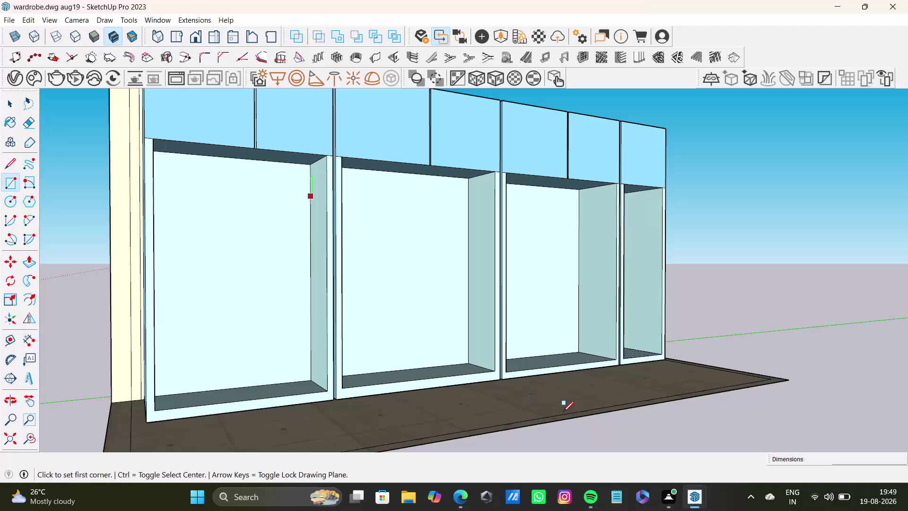
Push the open carcass's first bottom front strip sections back about 1 inch.
key(space)
scroll(down, 3)
middle_drag(631, 343, 519, 392)
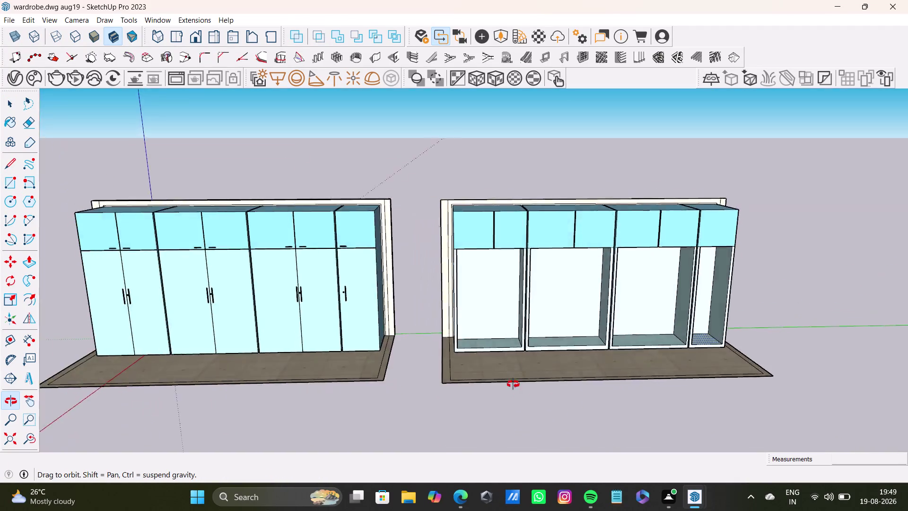
middle_drag(519, 392, 496, 362)
scroll(up, 3)
middle_drag(528, 331, 589, 348)
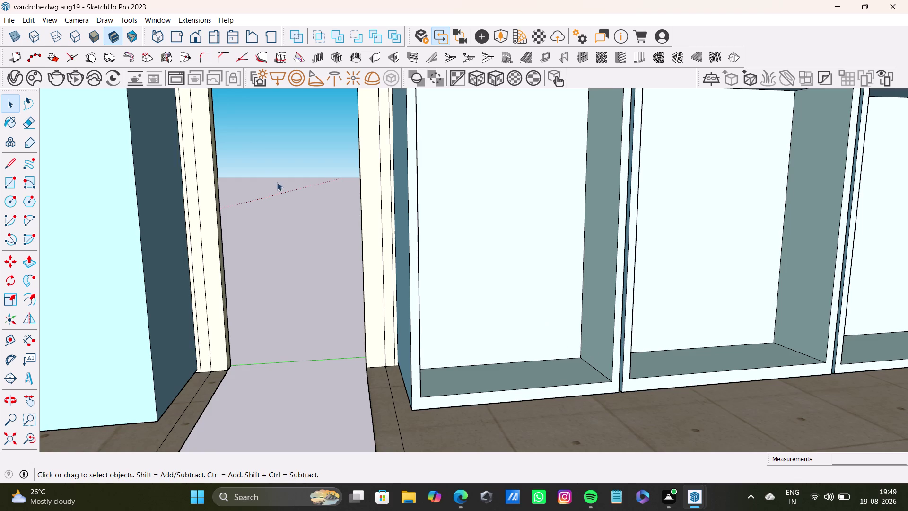
scroll(down, 3)
middle_drag(495, 275, 418, 339)
scroll(up, 3)
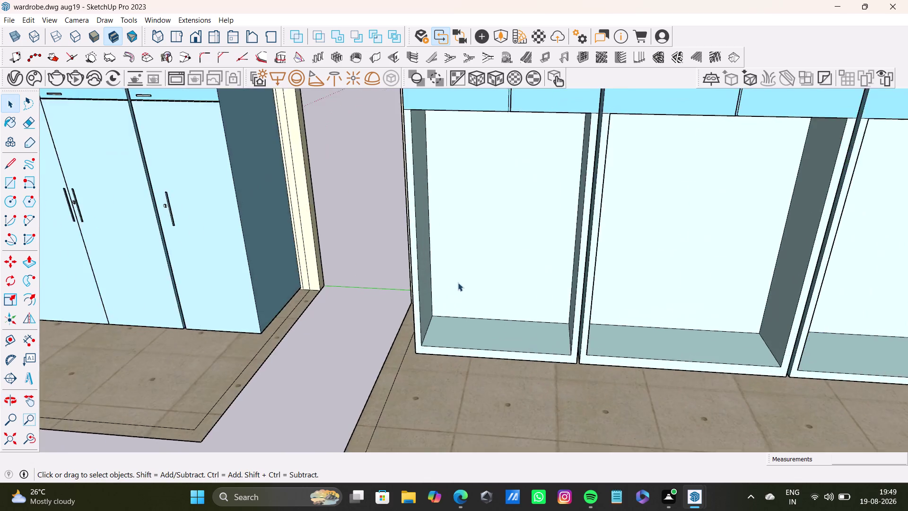
scroll(up, 3)
middle_drag(484, 290, 574, 305)
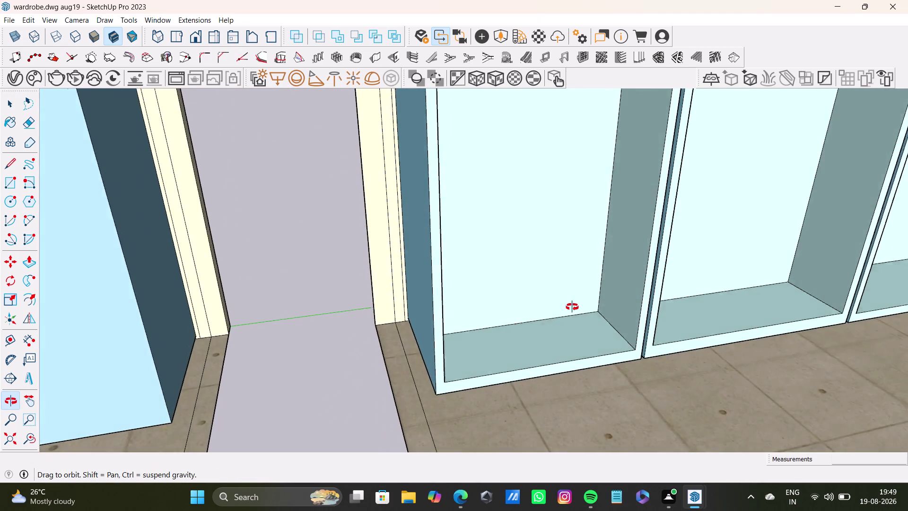
middle_drag(574, 305, 570, 313)
middle_drag(607, 355, 570, 215)
scroll(up, 3)
middle_drag(618, 333, 583, 393)
scroll(up, 3)
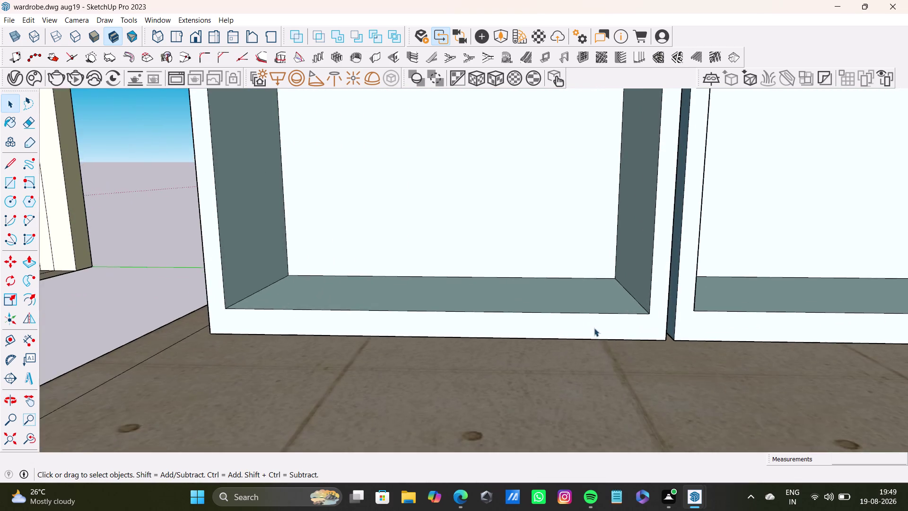
middle_drag(608, 344, 528, 316)
scroll(up, 3)
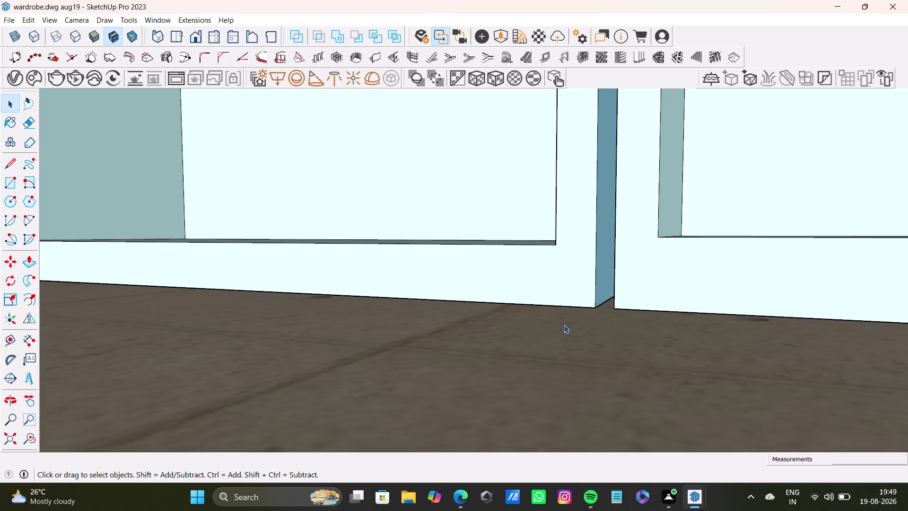
scroll(up, 3)
middle_drag(564, 320, 546, 291)
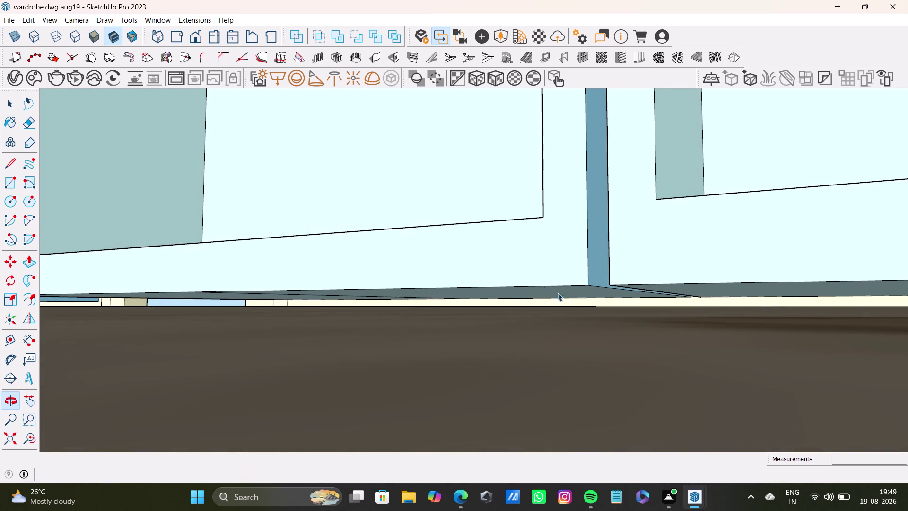
click(579, 292)
key(p)
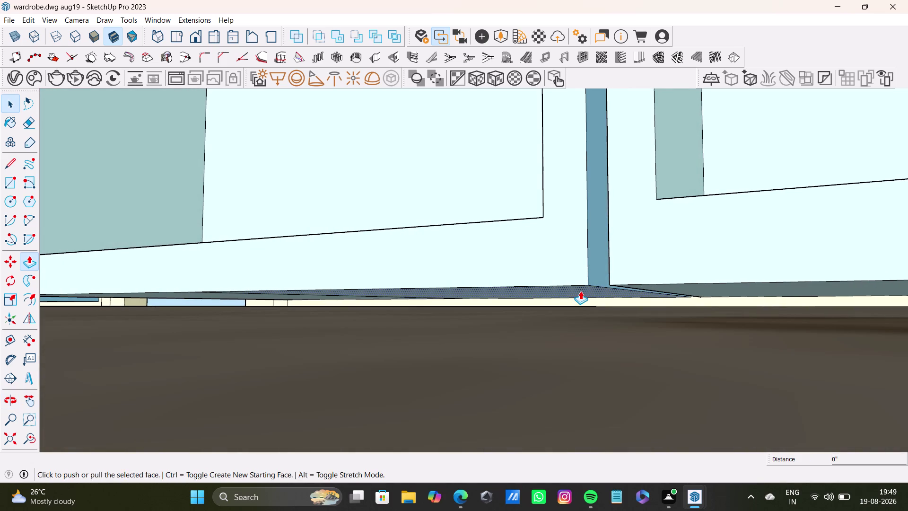
drag(580, 287, 579, 312)
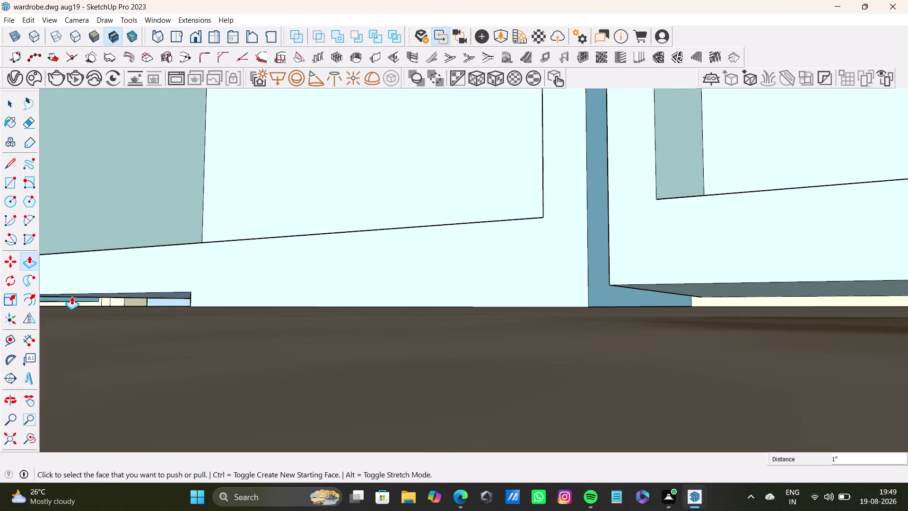
drag(147, 297, 205, 308)
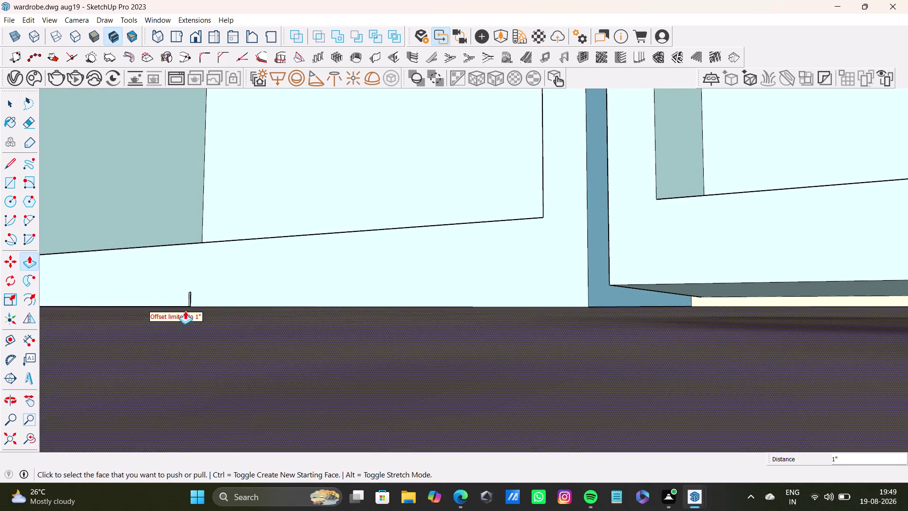
scroll(up, 3)
drag(199, 305, 204, 309)
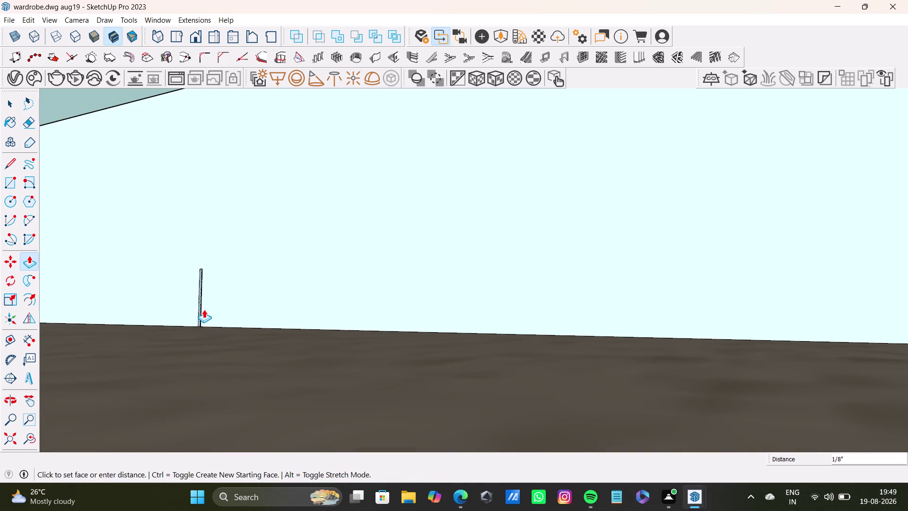
drag(204, 310, 211, 316)
Push the next bay's bottom front face back to form the matching recess.
scroll(down, 3)
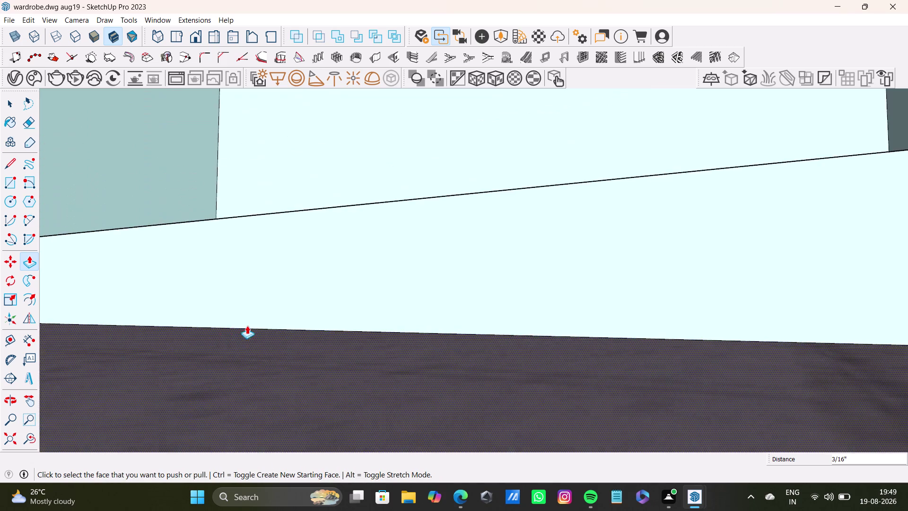
scroll(down, 3)
middle_drag(652, 334, 682, 377)
scroll(down, 3)
middle_drag(680, 388, 650, 379)
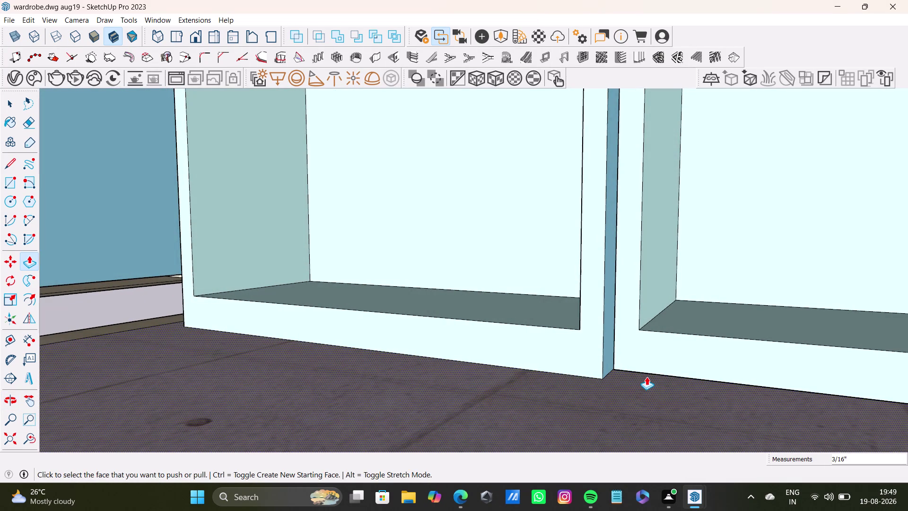
scroll(up, 3)
middle_drag(695, 367, 678, 318)
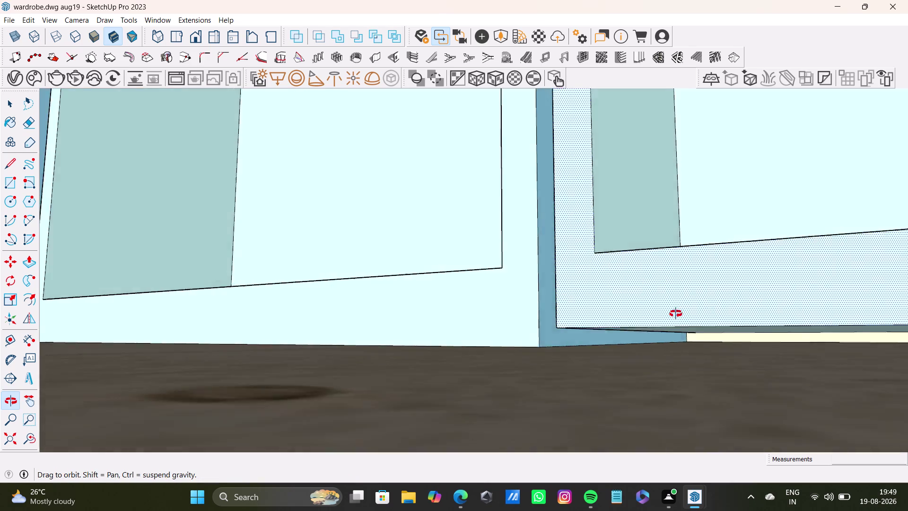
middle_drag(678, 318, 675, 311)
middle_drag(679, 317, 686, 355)
scroll(up, 3)
middle_drag(672, 331, 620, 315)
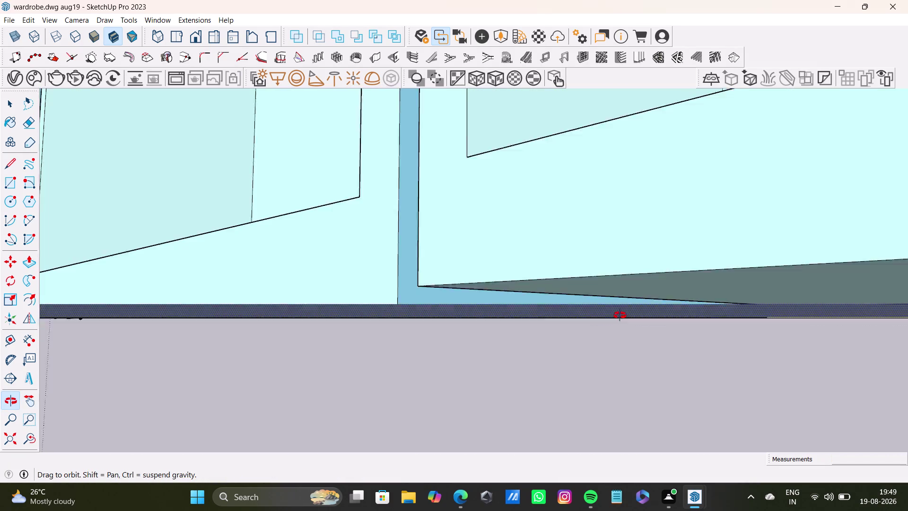
middle_drag(620, 315, 615, 321)
scroll(up, 3)
middle_drag(614, 314, 601, 314)
scroll(up, 3)
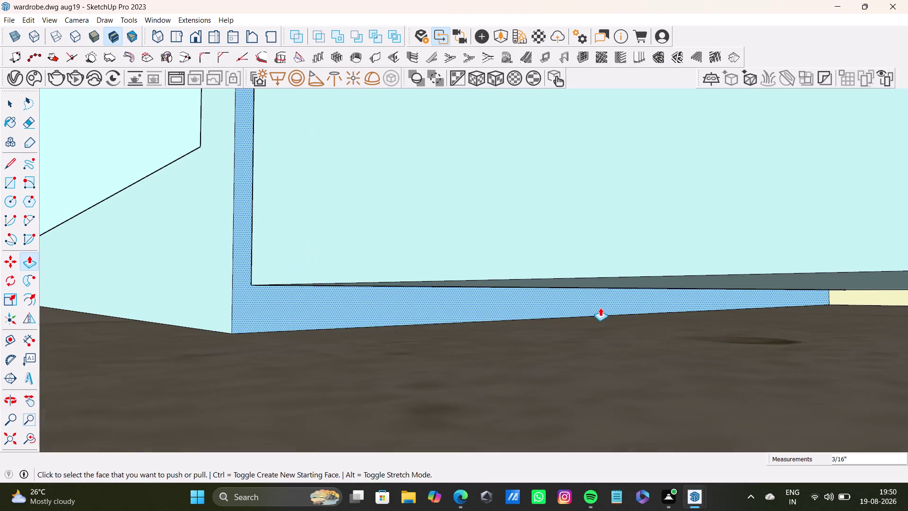
middle_drag(600, 308, 600, 302)
drag(610, 246, 597, 336)
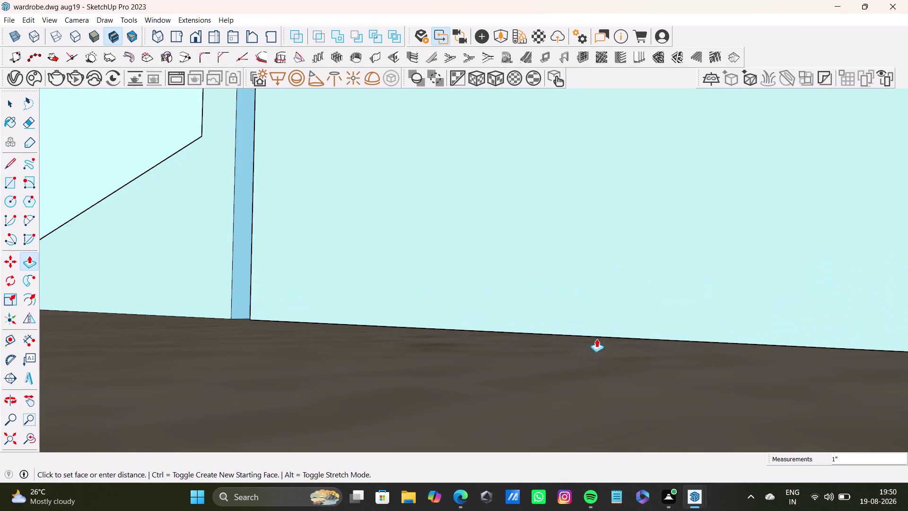
drag(597, 336, 593, 348)
Inspect the stepped base recess across several bays and complete the push.
scroll(down, 3)
middle_drag(408, 363, 638, 419)
scroll(down, 3)
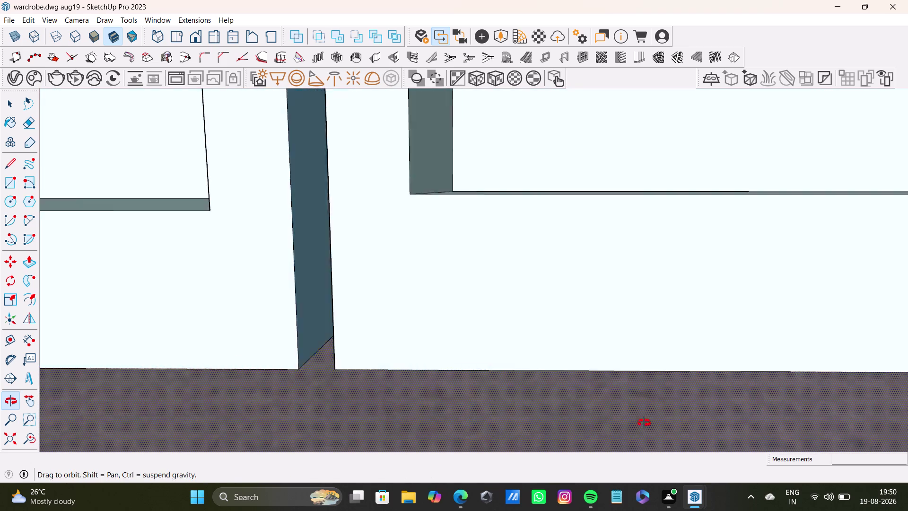
middle_drag(638, 419, 644, 423)
scroll(down, 3)
scroll(up, 3)
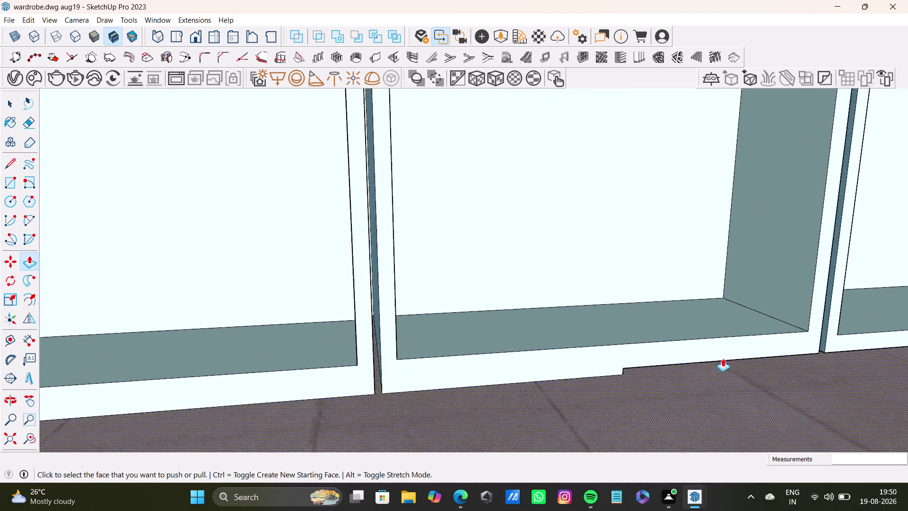
scroll(up, 3)
middle_drag(703, 373, 640, 332)
scroll(up, 3)
middle_drag(579, 322, 576, 301)
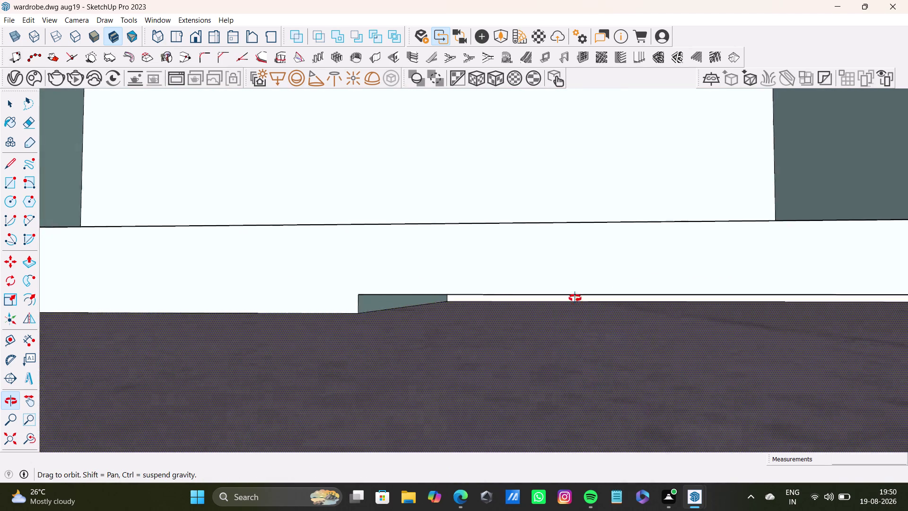
middle_drag(576, 301, 551, 305)
scroll(up, 3)
middle_drag(524, 302, 513, 309)
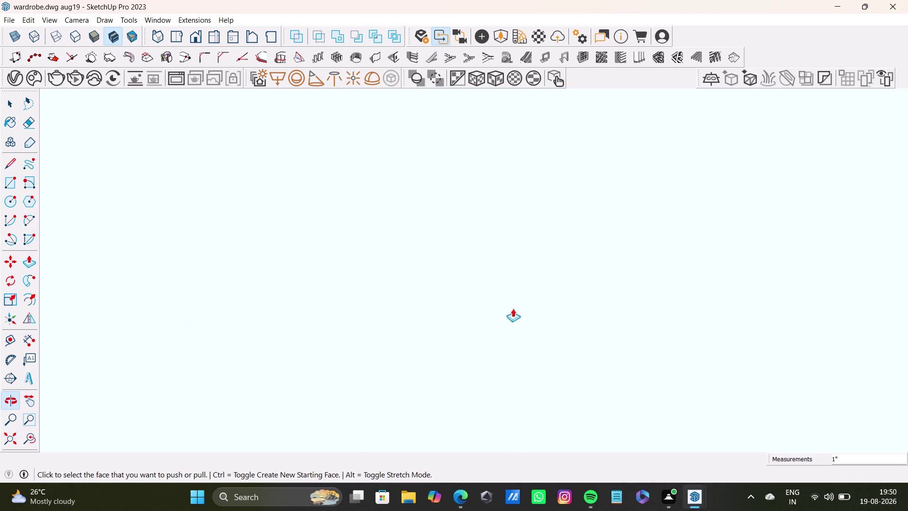
click(10, 441)
scroll(up, 3)
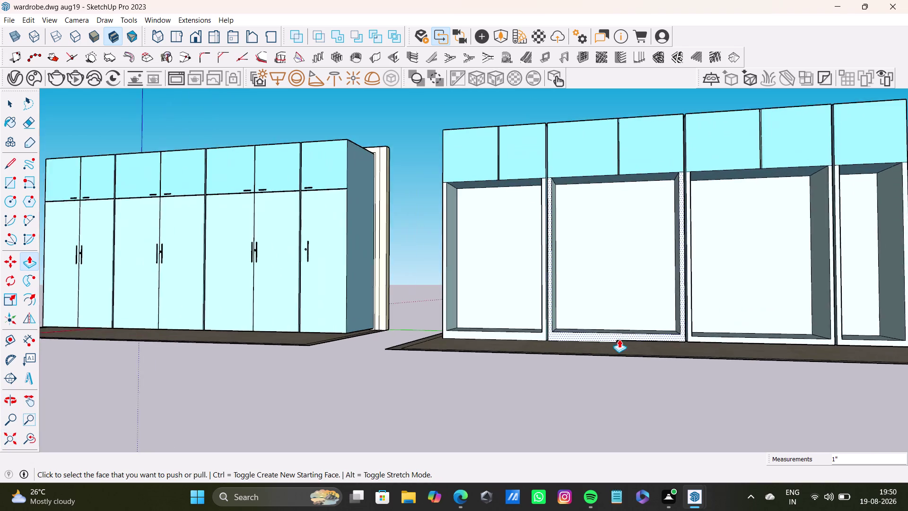
scroll(up, 3)
middle_drag(599, 359, 503, 368)
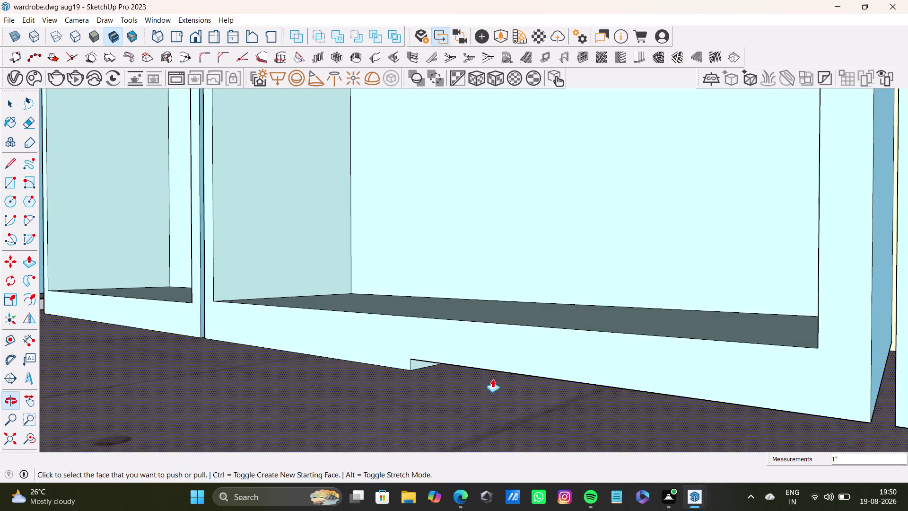
scroll(up, 3)
middle_drag(490, 371, 471, 360)
scroll(up, 3)
middle_drag(433, 348, 434, 324)
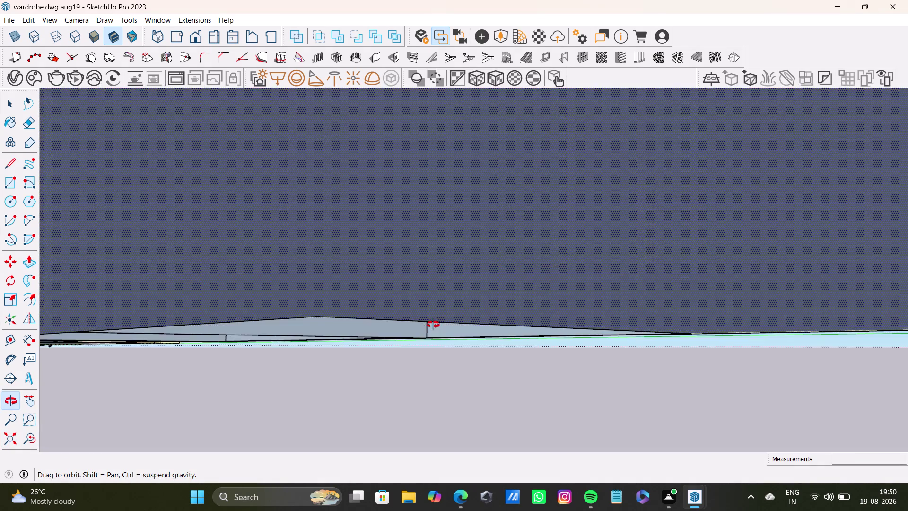
middle_drag(434, 325, 433, 336)
scroll(up, 3)
drag(459, 302, 433, 346)
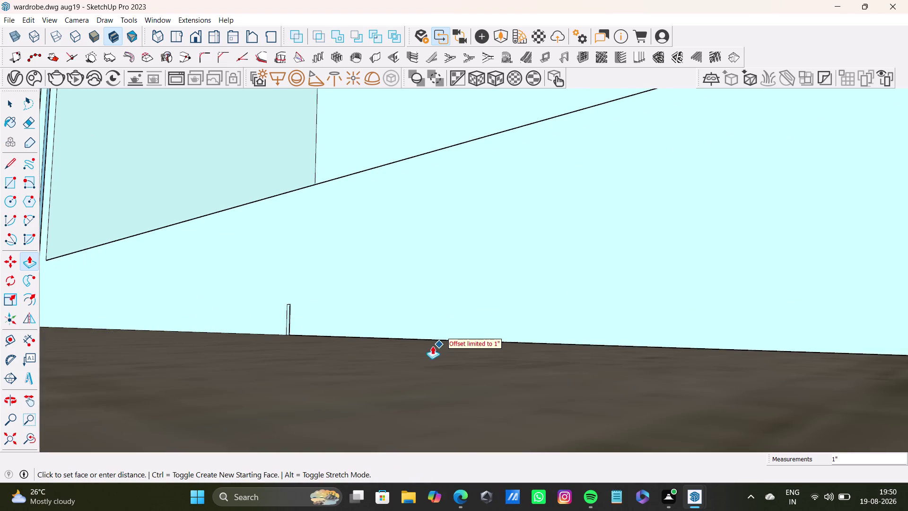
drag(433, 346, 407, 352)
scroll(up, 3)
drag(299, 324, 296, 325)
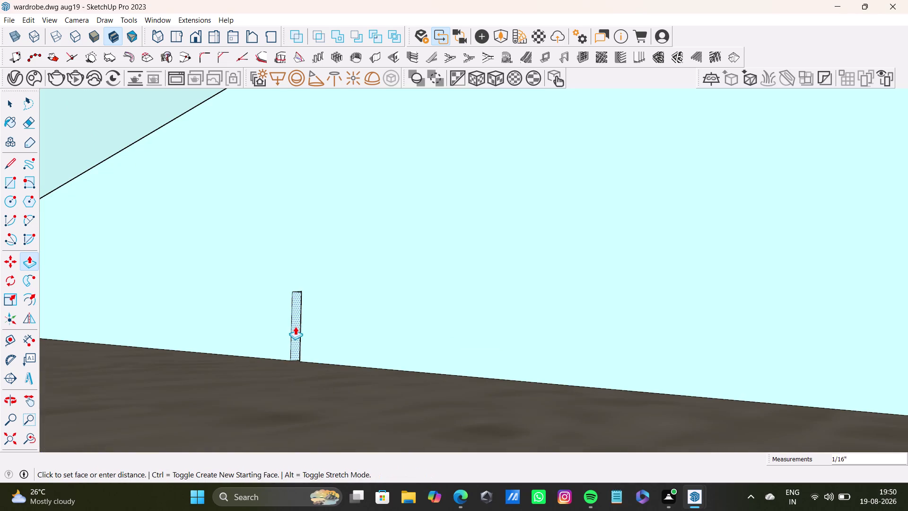
drag(296, 326, 308, 336)
scroll(down, 3)
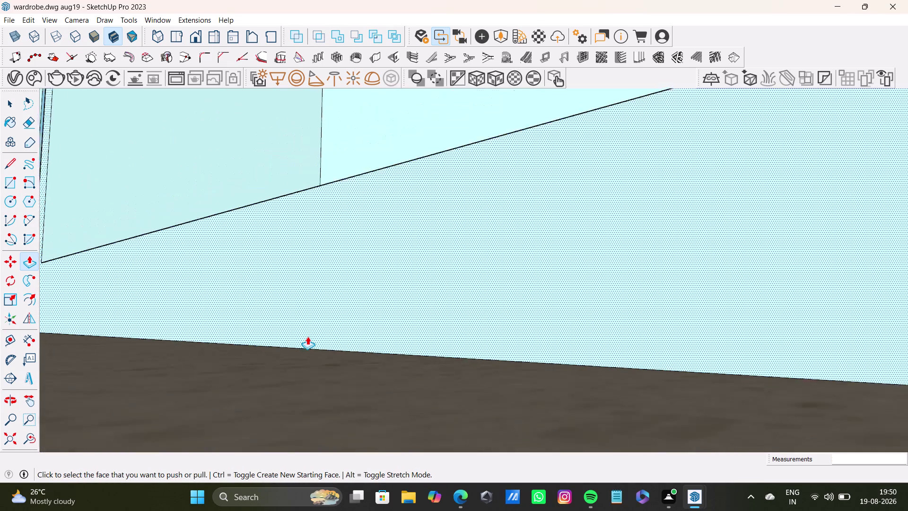
scroll(down, 3)
scroll(up, 3)
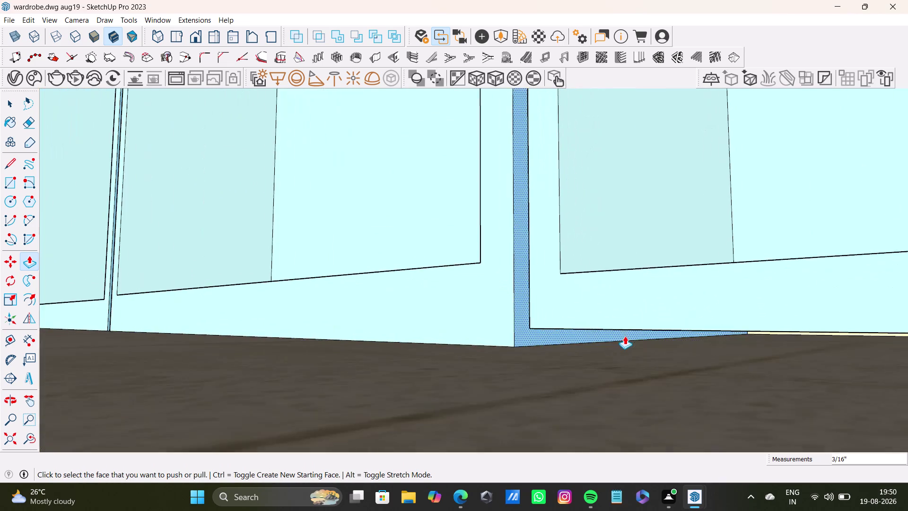
scroll(up, 3)
middle_drag(625, 333, 630, 328)
scroll(up, 3)
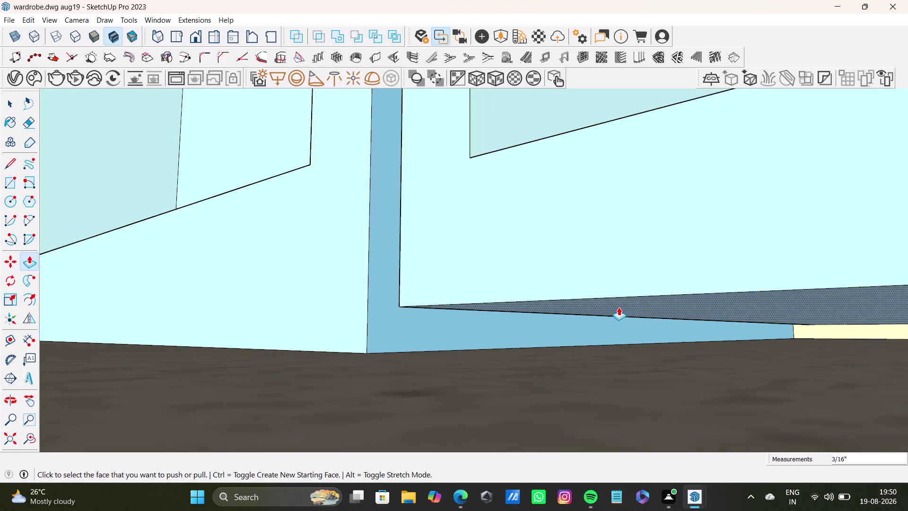
drag(619, 307, 609, 401)
scroll(down, 3)
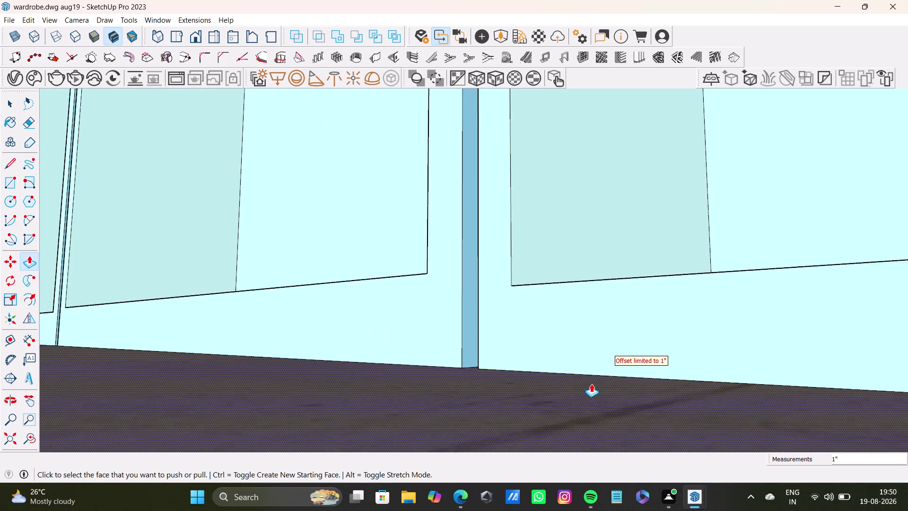
scroll(down, 3)
scroll(up, 3)
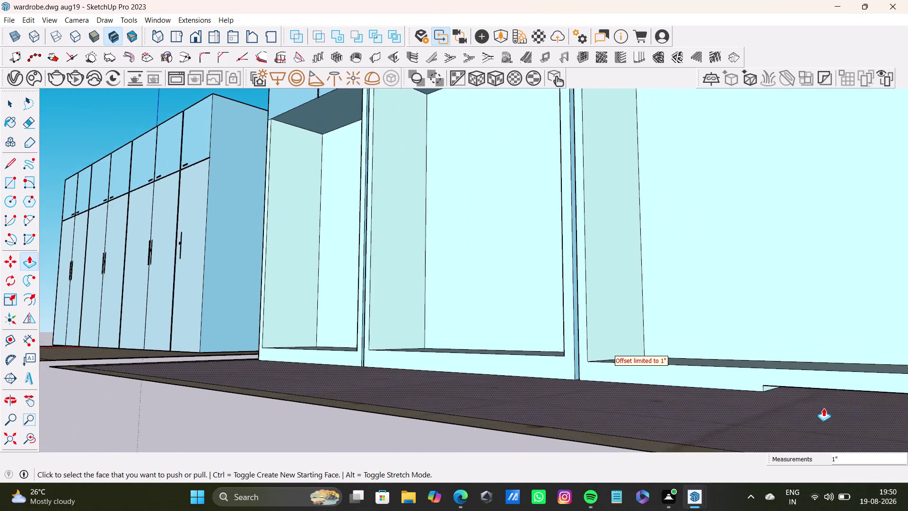
scroll(up, 3)
middle_drag(775, 363, 757, 337)
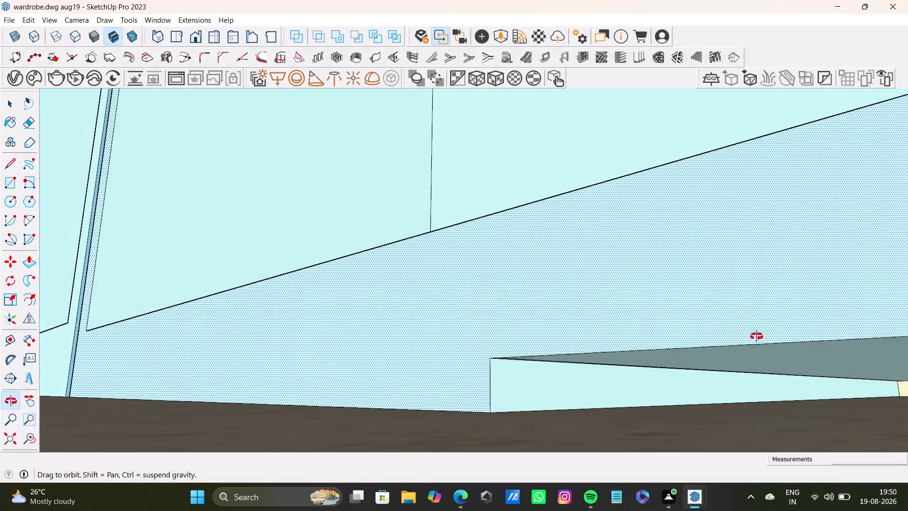
middle_drag(758, 337, 756, 331)
middle_drag(721, 363, 729, 410)
drag(687, 243, 671, 304)
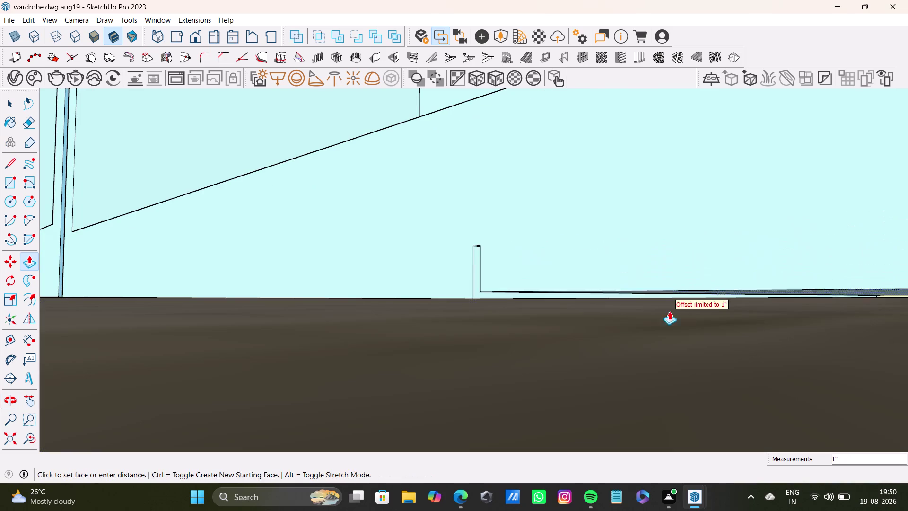
drag(671, 303, 654, 335)
scroll(up, 3)
drag(477, 256, 493, 270)
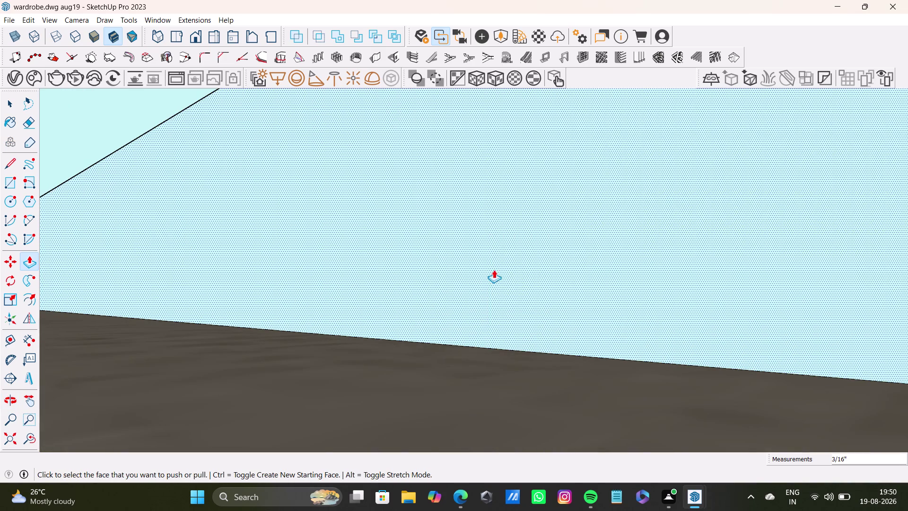
scroll(down, 3)
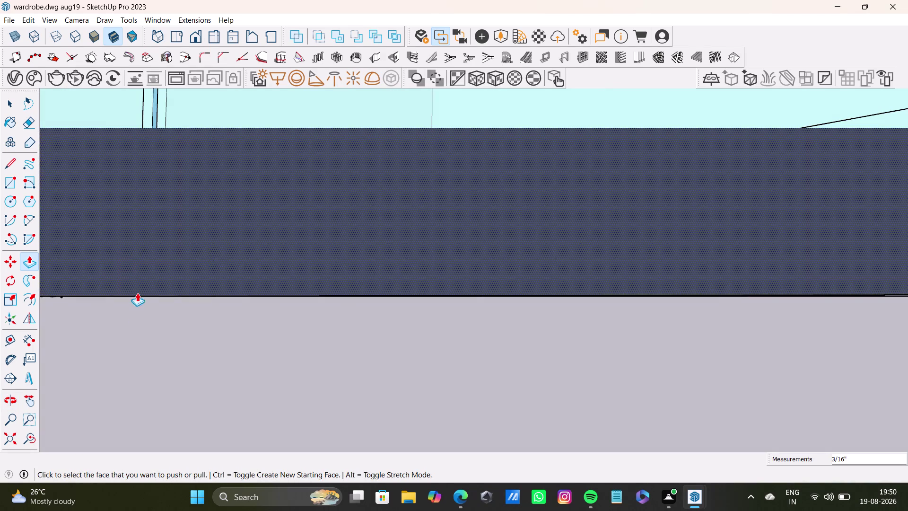
click(12, 441)
middle_drag(408, 274, 492, 379)
scroll(up, 3)
middle_drag(622, 370, 621, 356)
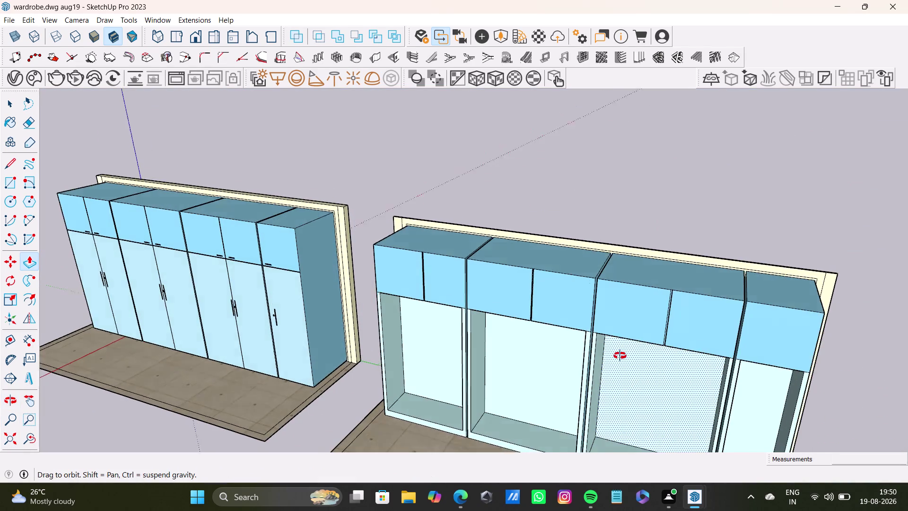
middle_drag(621, 356, 702, 309)
scroll(up, 3)
middle_drag(821, 413, 745, 336)
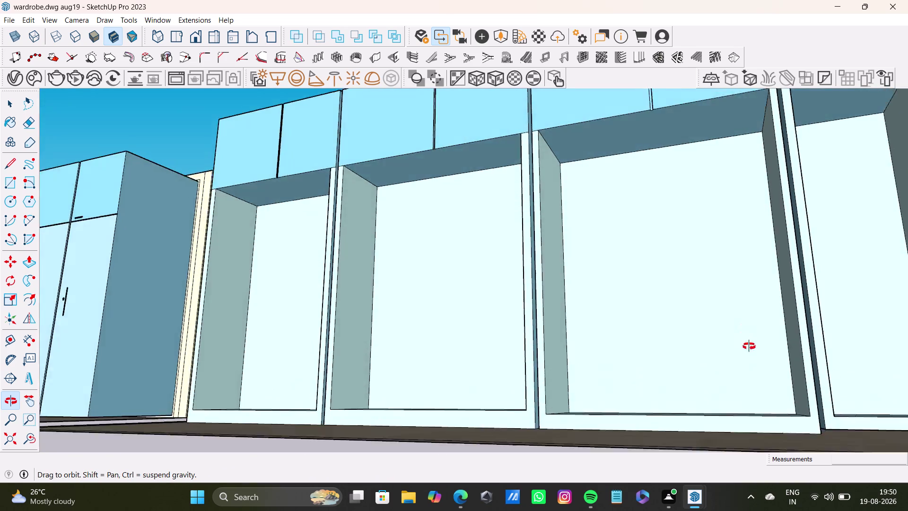
middle_drag(746, 336, 753, 358)
middle_drag(753, 336, 586, 245)
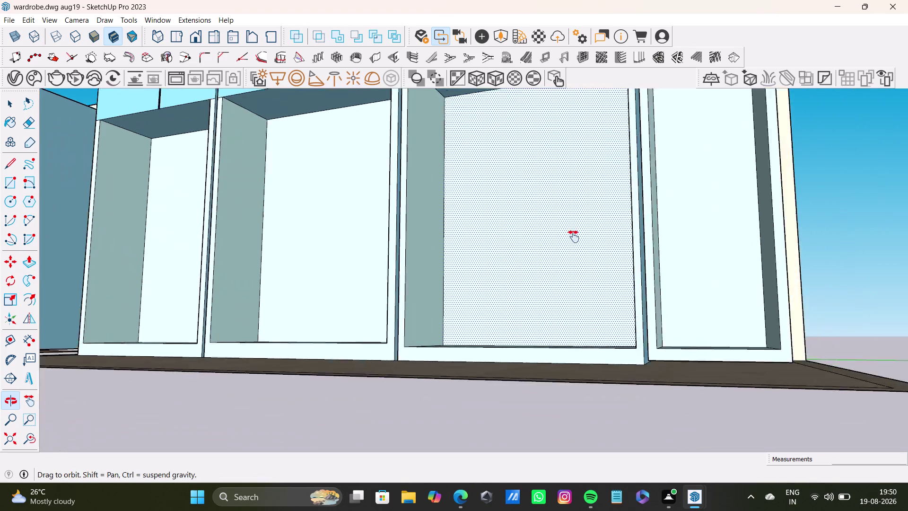
middle_drag(586, 246, 554, 235)
scroll(up, 3)
middle_drag(578, 314, 577, 309)
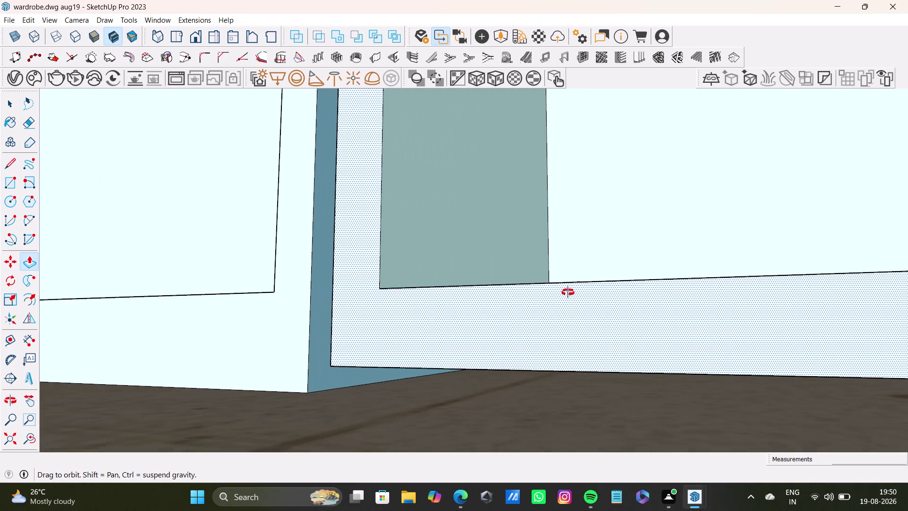
middle_drag(577, 309, 523, 317)
scroll(up, 3)
middle_drag(492, 353, 488, 318)
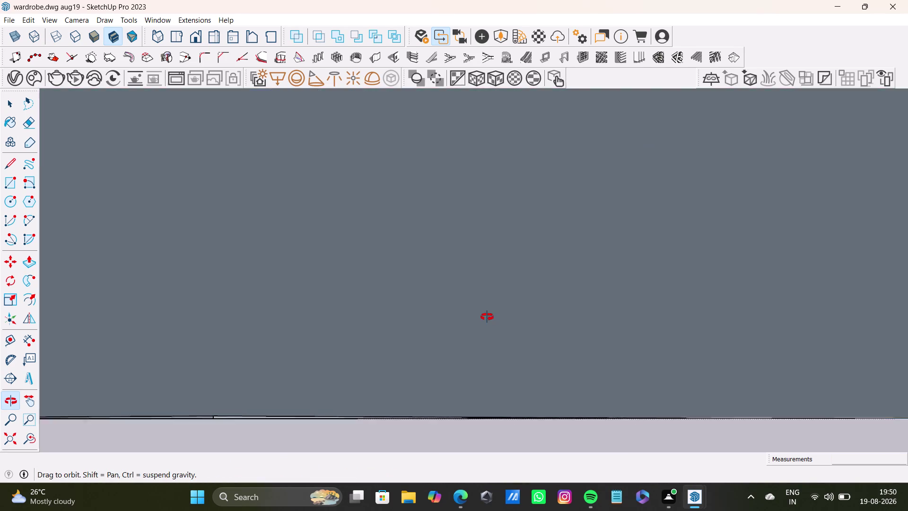
middle_drag(488, 318, 486, 326)
scroll(up, 3)
drag(504, 365, 519, 462)
scroll(down, 3)
click(35, 436)
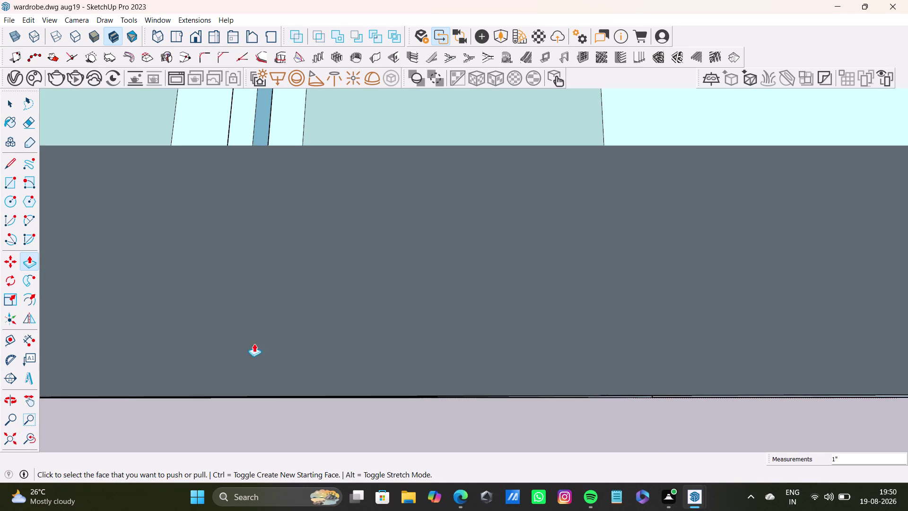
middle_drag(459, 216, 459, 425)
scroll(down, 3)
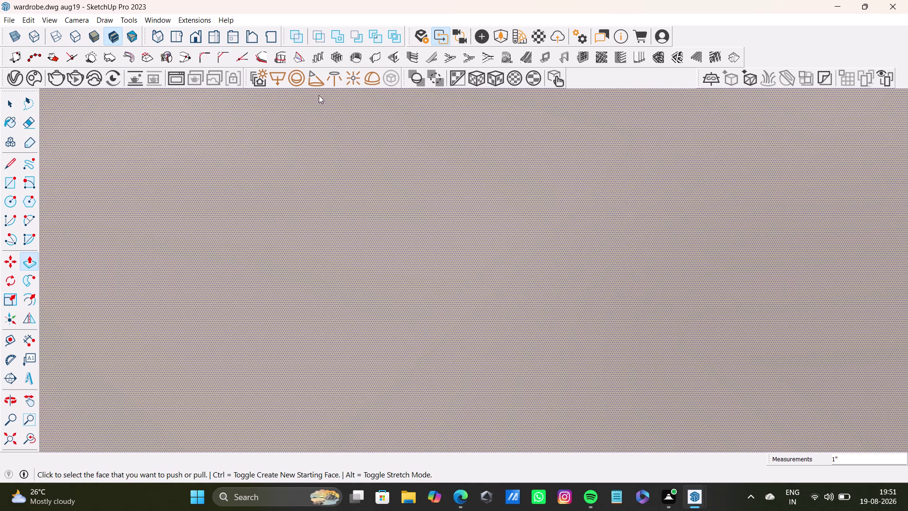
scroll(down, 3)
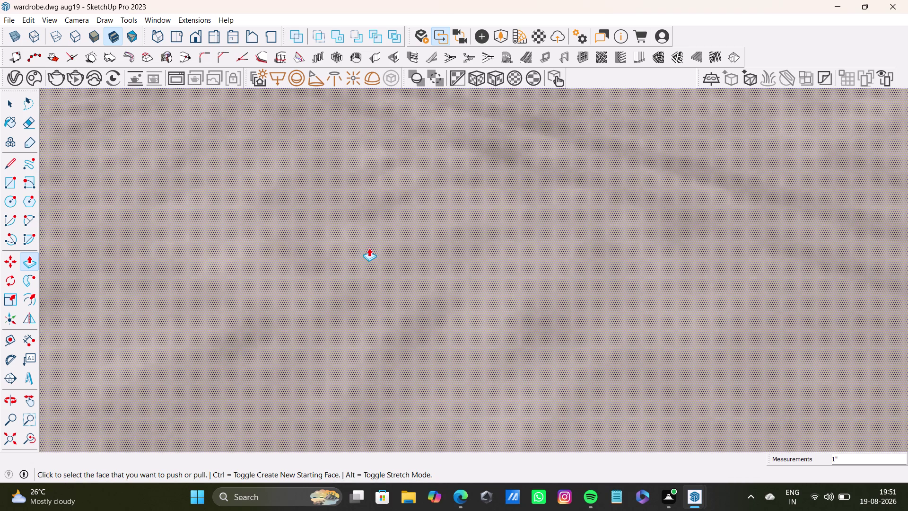
scroll(down, 3)
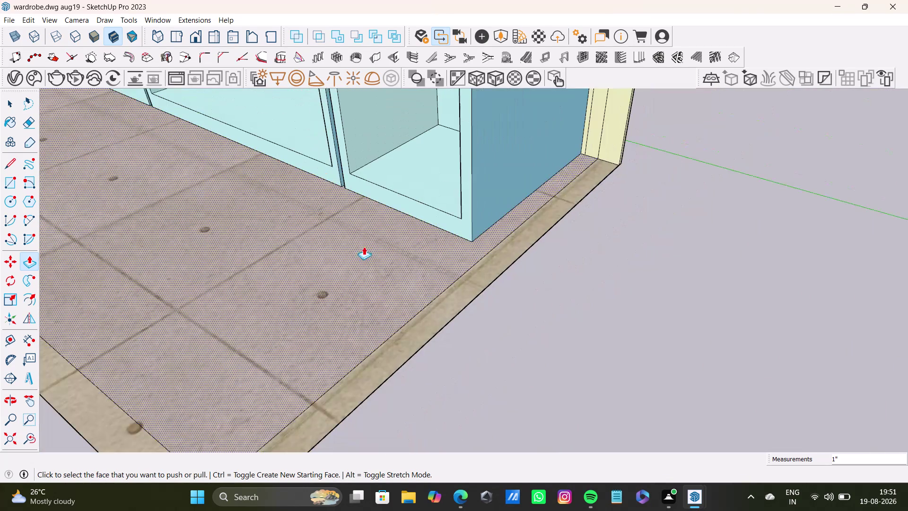
middle_drag(364, 248, 540, 256)
scroll(down, 3)
middle_drag(356, 236, 407, 307)
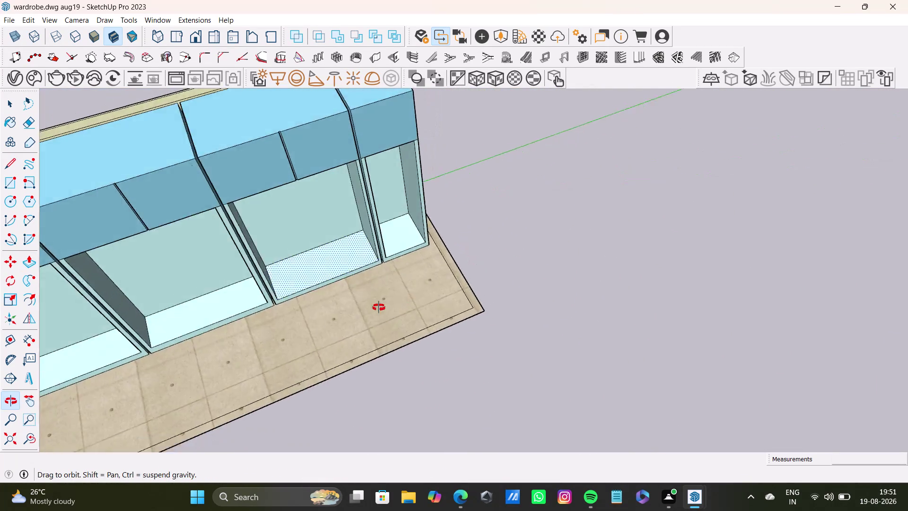
middle_drag(407, 307, 248, 270)
scroll(down, 3)
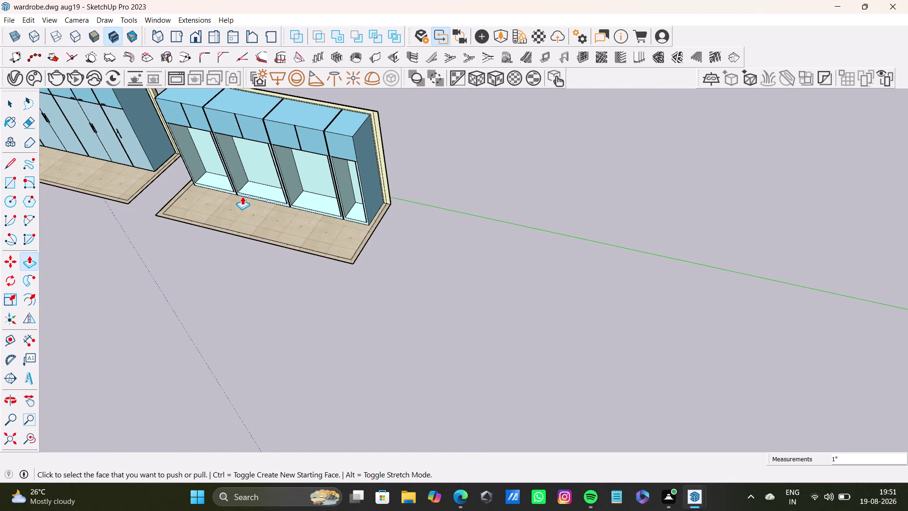
middle_drag(233, 162, 468, 274)
scroll(up, 3)
middle_drag(444, 273, 449, 207)
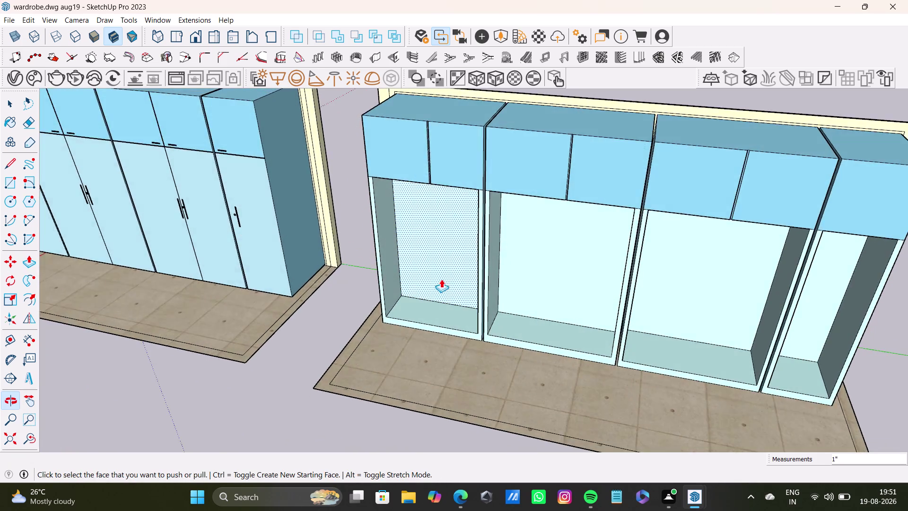
scroll(up, 3)
middle_drag(444, 275, 526, 259)
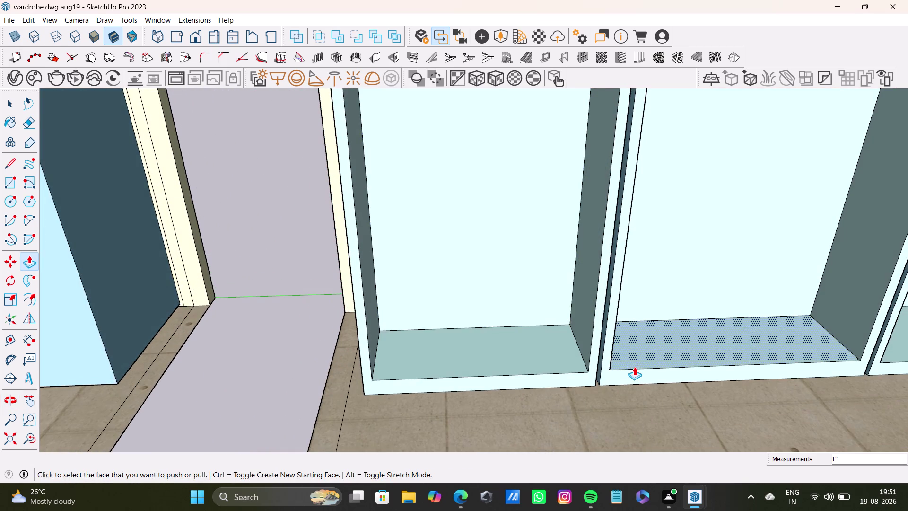
scroll(up, 3)
middle_drag(632, 367, 517, 336)
scroll(up, 3)
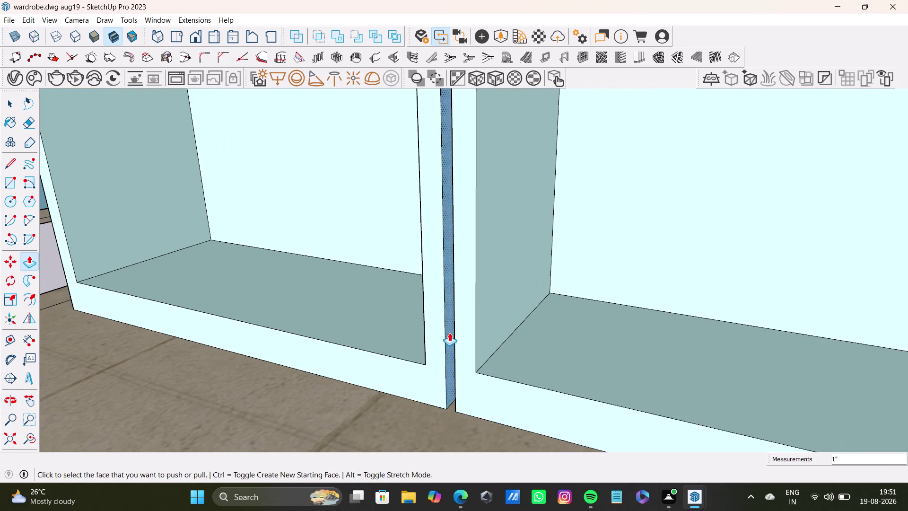
drag(461, 332, 435, 300)
middle_drag(465, 338, 590, 375)
scroll(down, 3)
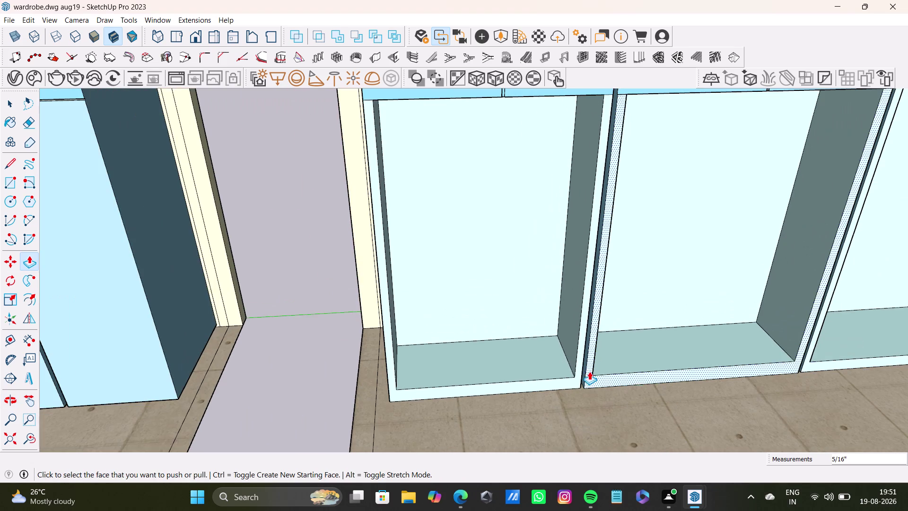
drag(627, 361, 625, 365)
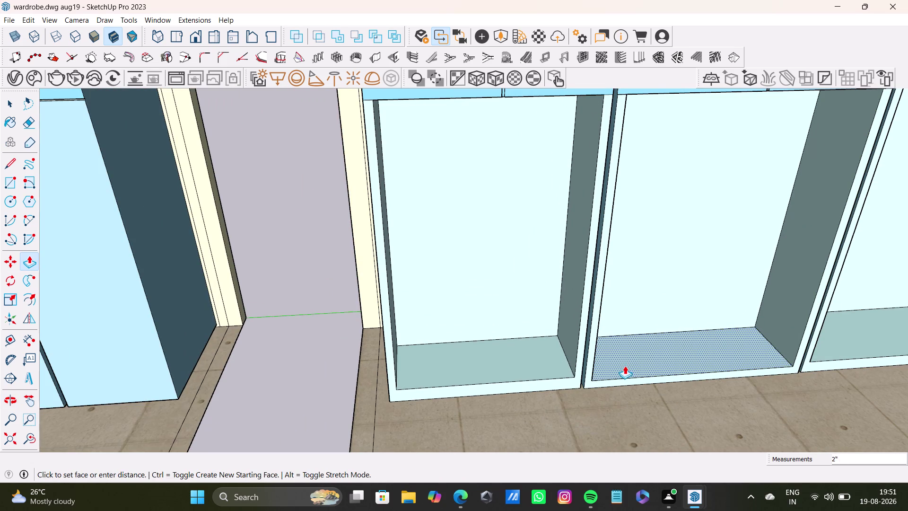
drag(625, 366, 560, 359)
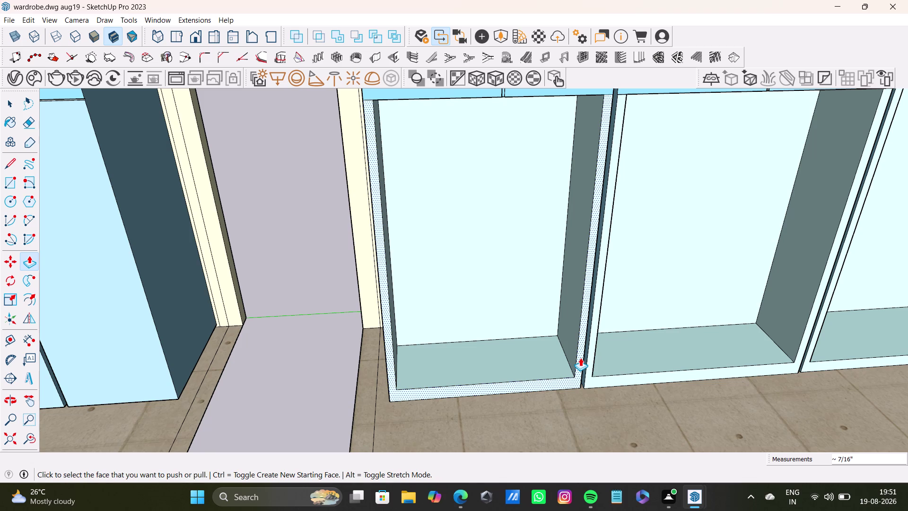
scroll(up, 3)
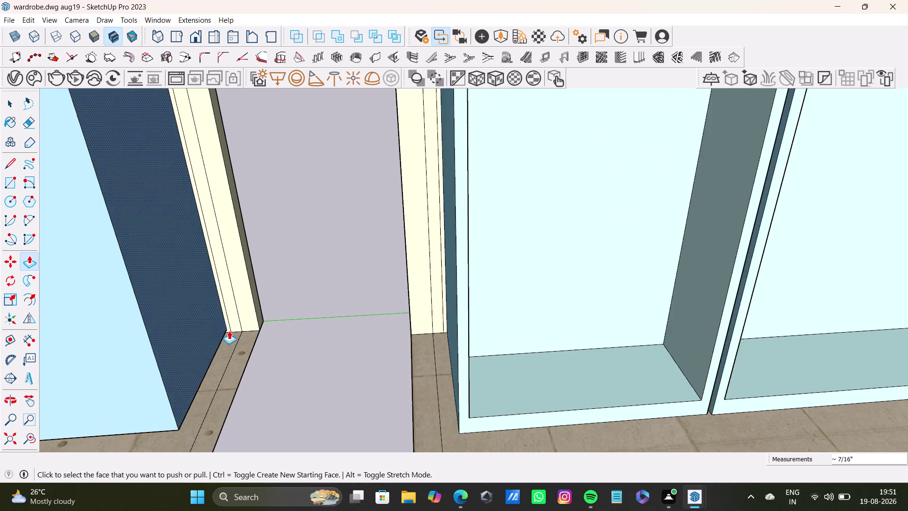
scroll(up, 3)
middle_drag(244, 350, 178, 323)
scroll(up, 3)
middle_drag(216, 324, 192, 280)
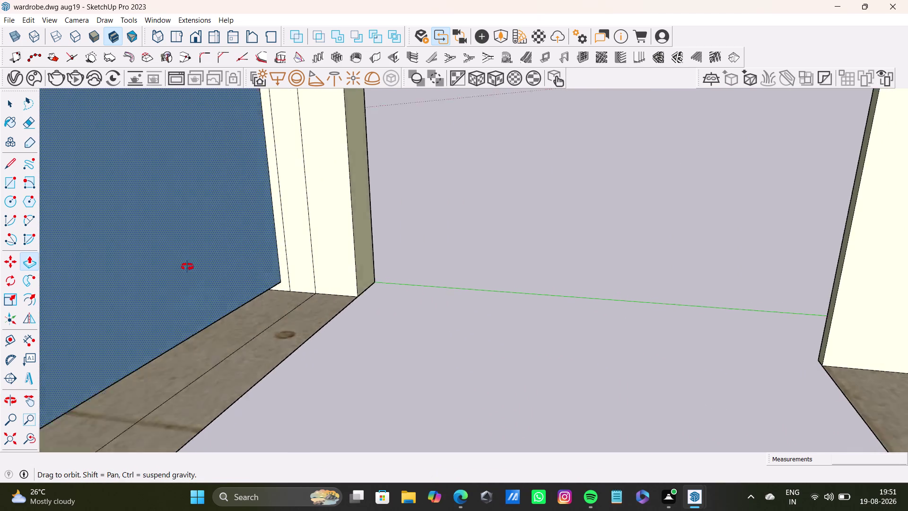
middle_drag(192, 280, 188, 261)
scroll(up, 3)
middle_drag(274, 311, 262, 272)
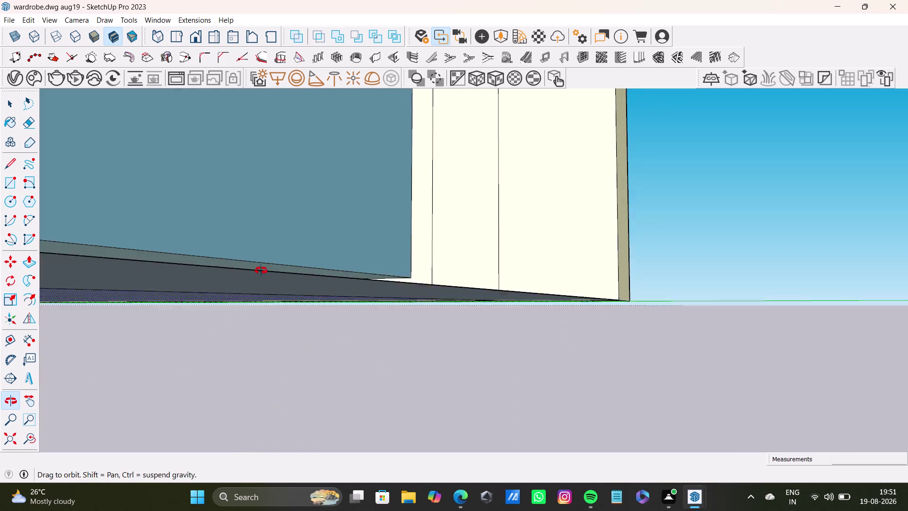
middle_drag(262, 272, 244, 285)
scroll(up, 3)
middle_drag(265, 284, 253, 275)
drag(272, 252, 272, 252)
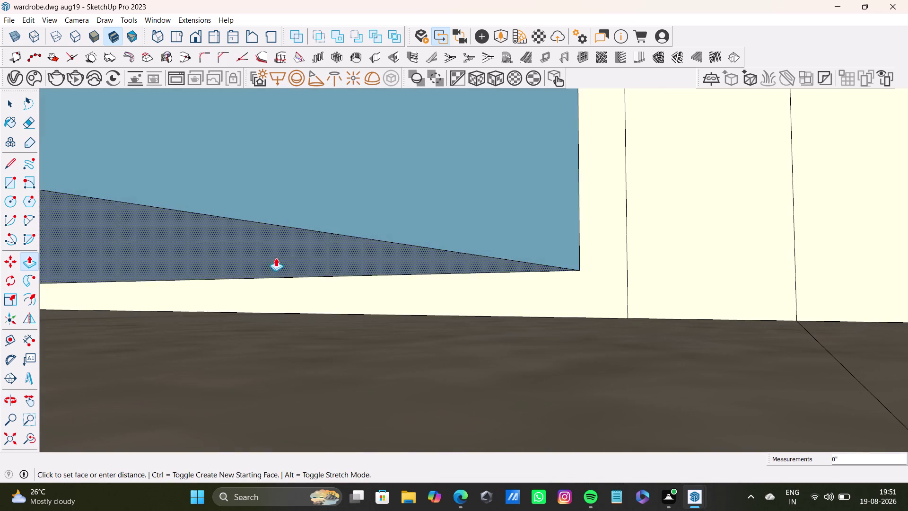
drag(272, 251, 296, 376)
scroll(down, 3)
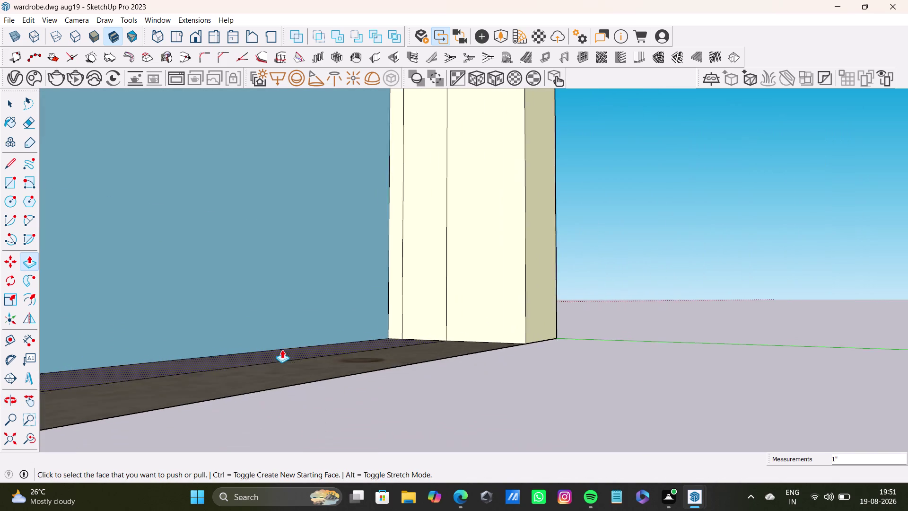
scroll(down, 3)
middle_drag(283, 349, 445, 345)
scroll(down, 3)
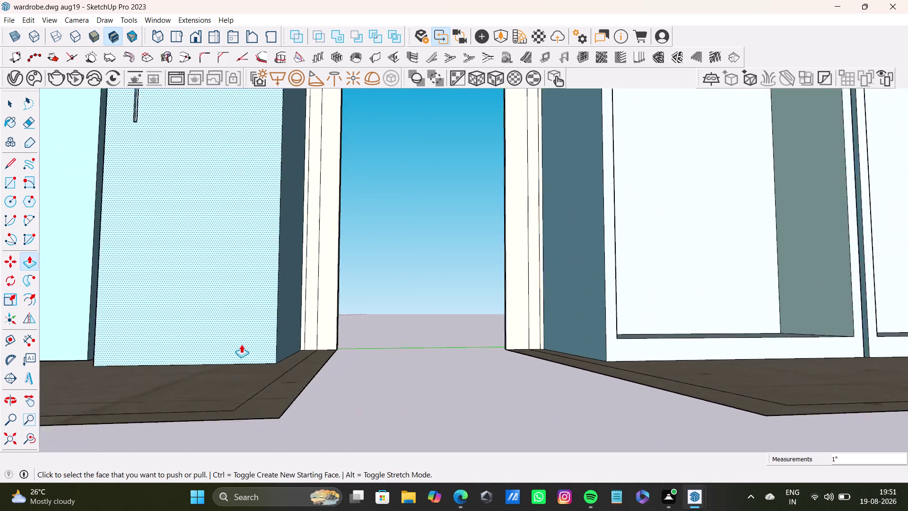
scroll(down, 3)
scroll(up, 3)
middle_drag(174, 338, 296, 415)
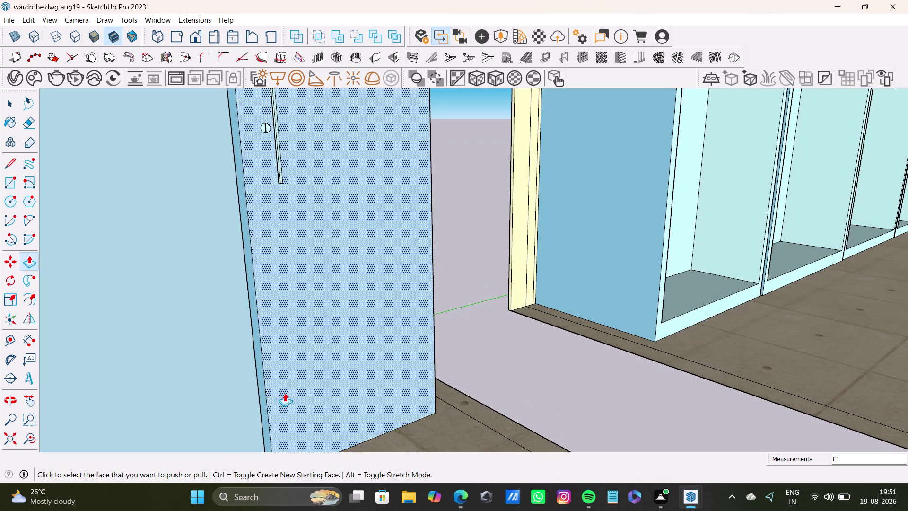
scroll(down, 3)
middle_drag(293, 370, 202, 432)
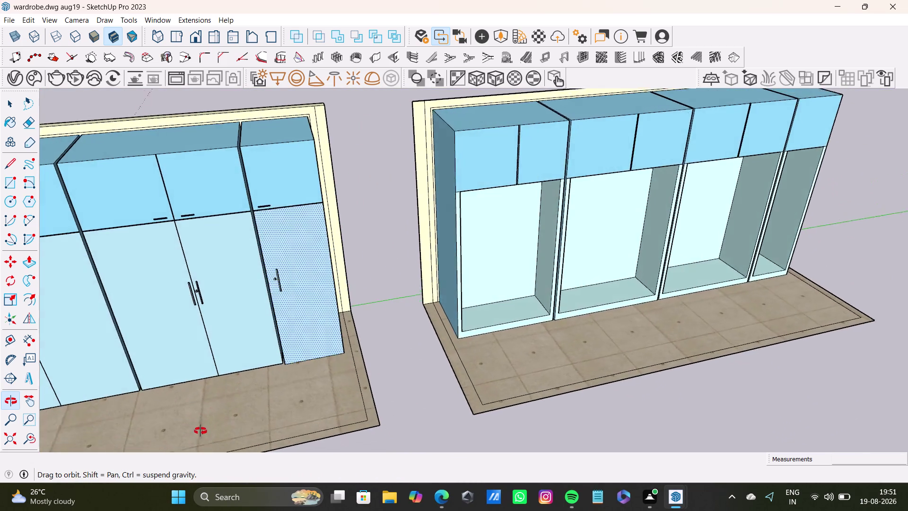
middle_drag(201, 432, 201, 427)
scroll(up, 3)
drag(278, 358, 257, 350)
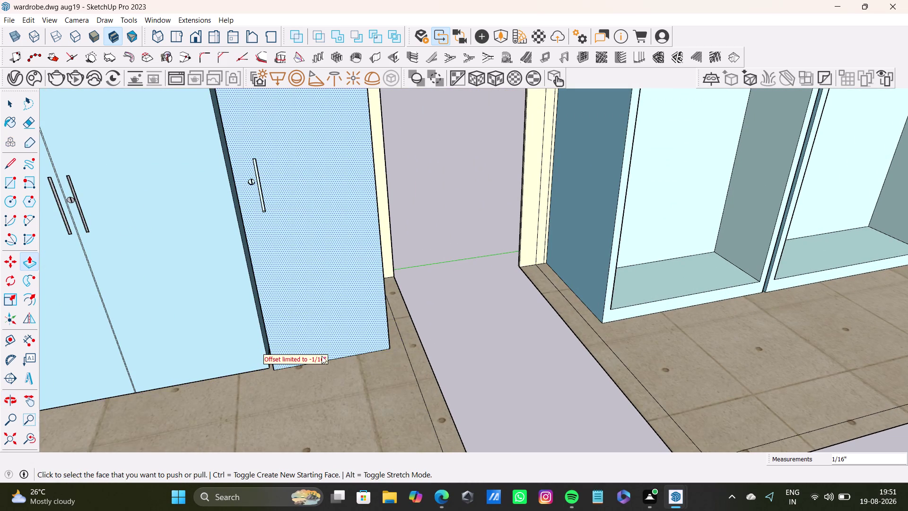
scroll(down, 3)
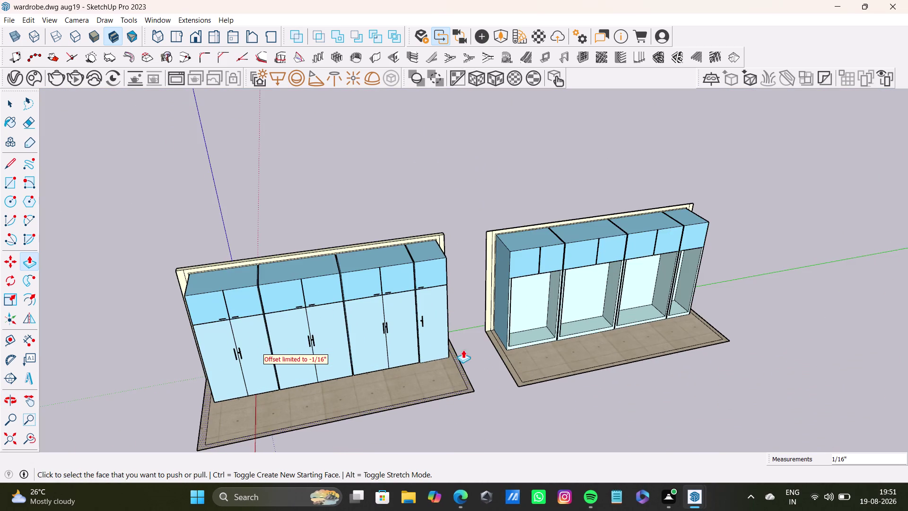
middle_drag(493, 340, 415, 353)
scroll(up, 3)
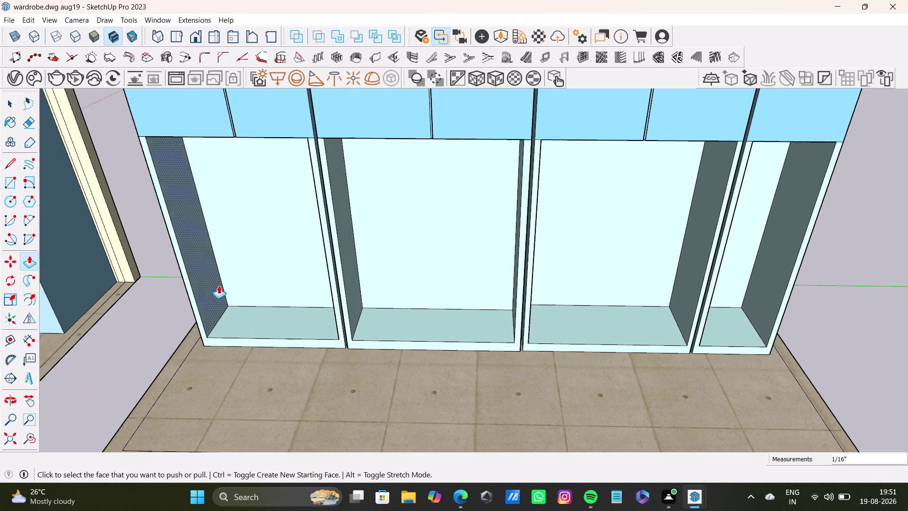
scroll(down, 3)
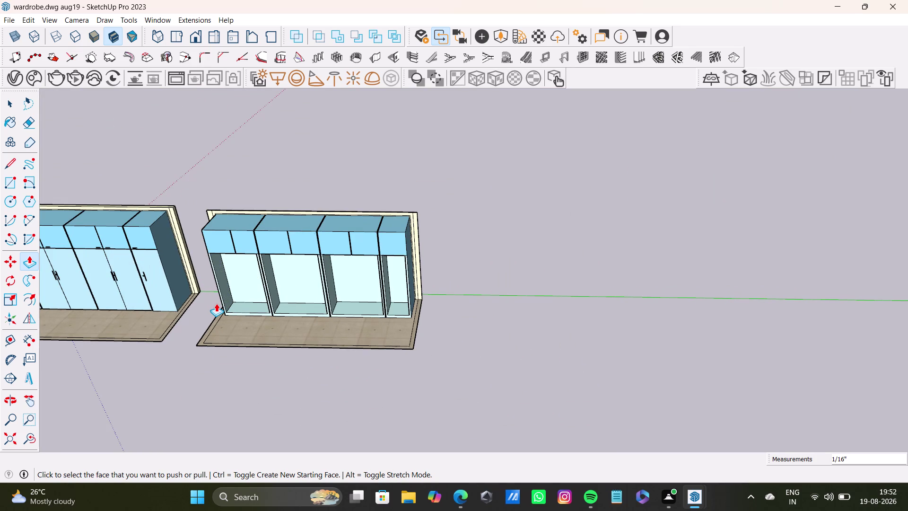
double_click(216, 304)
scroll(up, 3)
scroll(up, 3)
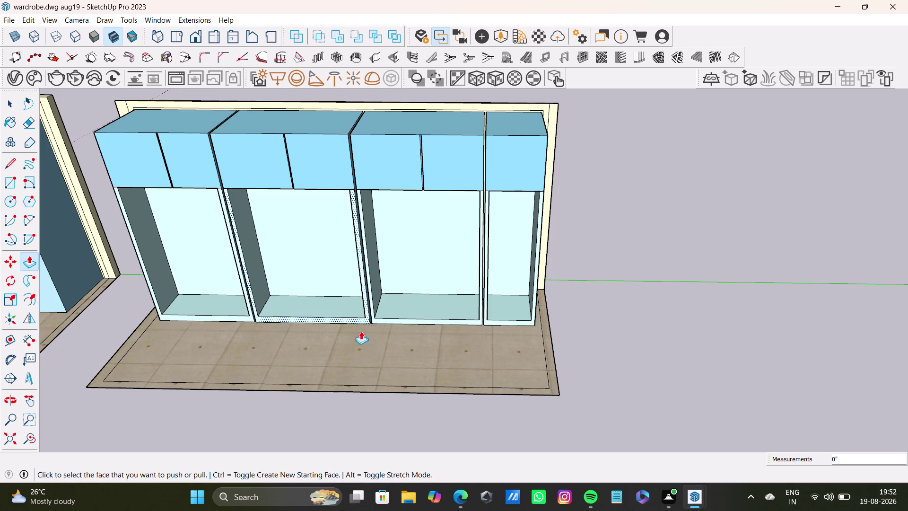
scroll(down, 3)
middle_drag(365, 340, 504, 360)
scroll(up, 3)
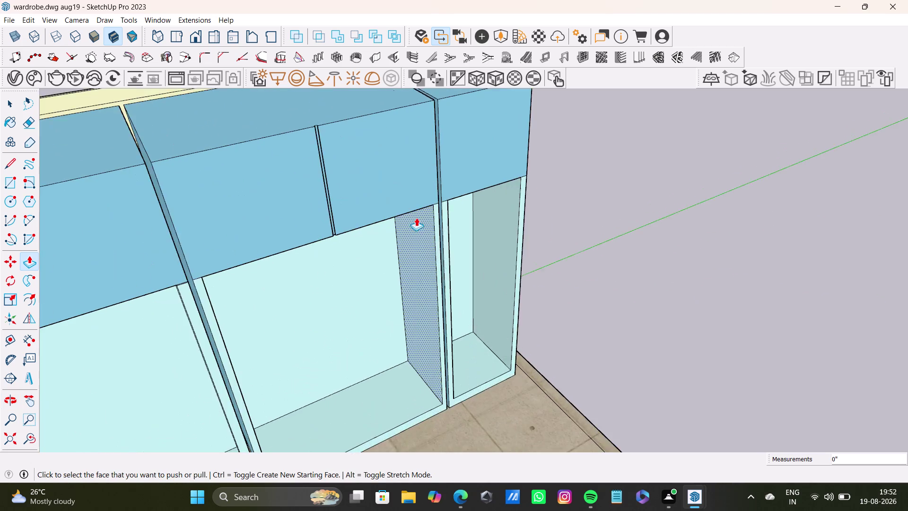
scroll(up, 3)
middle_drag(459, 265, 401, 289)
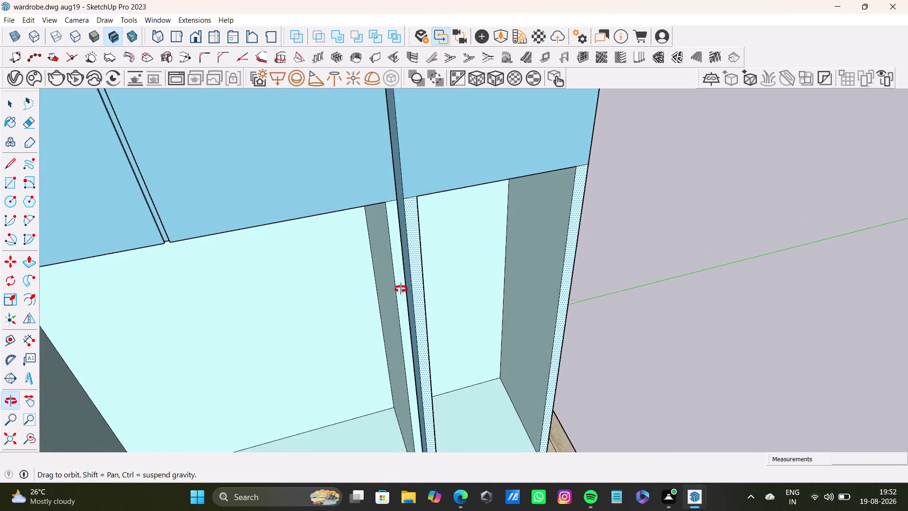
middle_drag(401, 289, 250, 329)
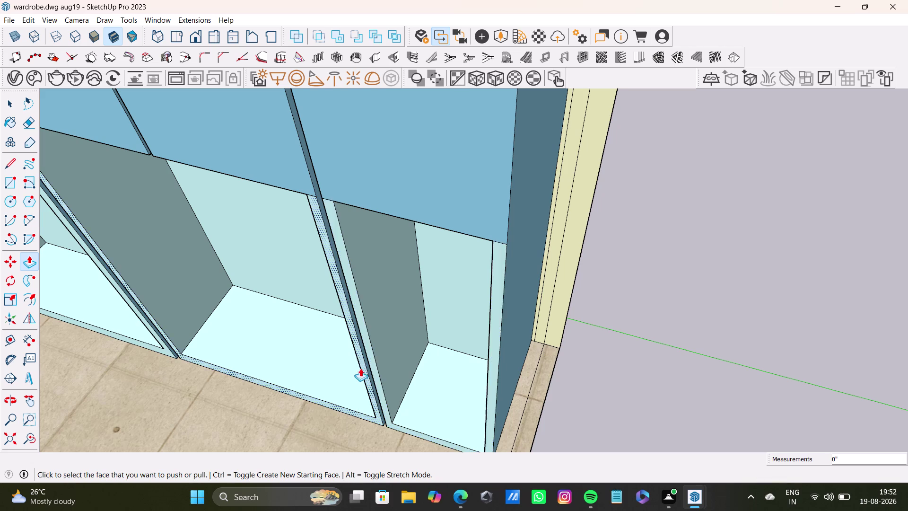
middle_drag(361, 369, 479, 383)
scroll(up, 3)
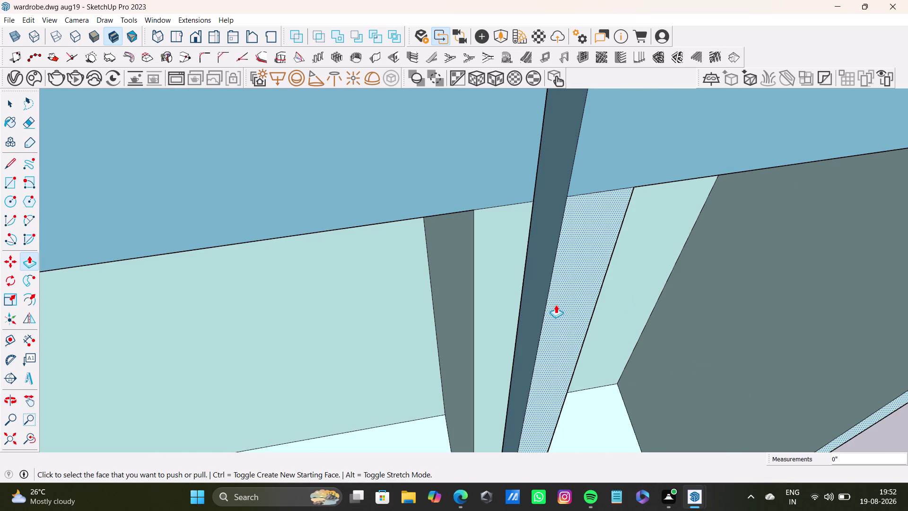
drag(556, 305, 519, 295)
scroll(down, 3)
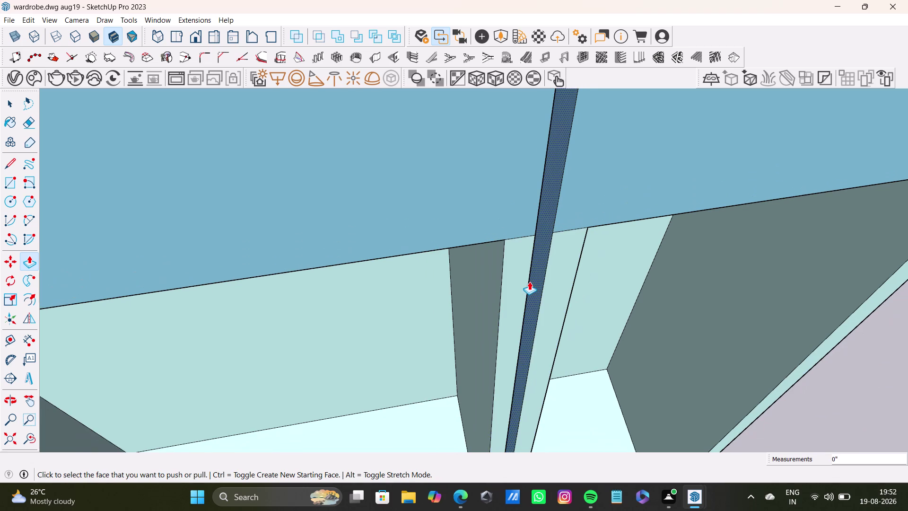
scroll(down, 3)
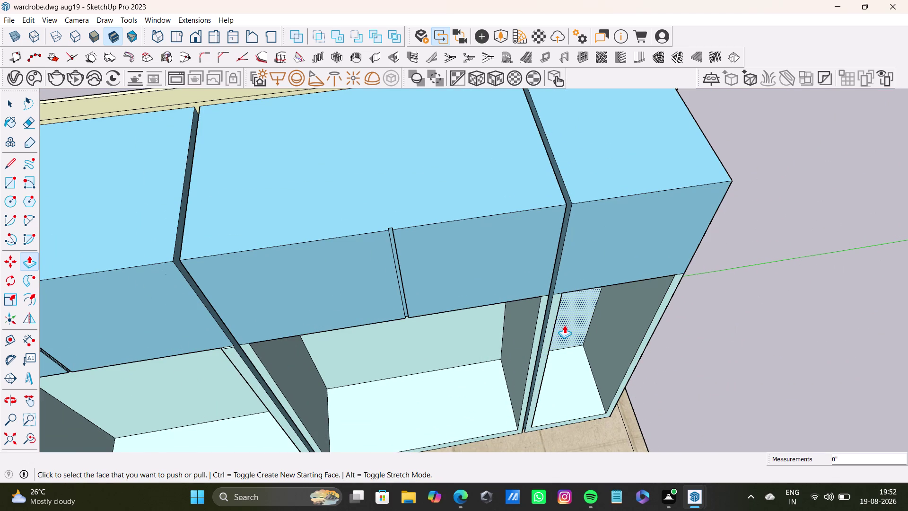
middle_drag(569, 352, 454, 322)
scroll(down, 3)
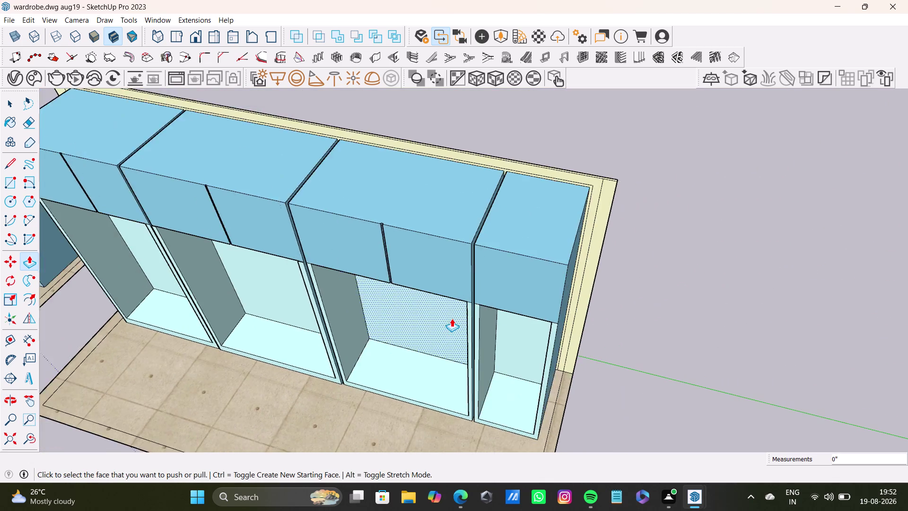
scroll(down, 3)
middle_drag(321, 312, 489, 269)
scroll(up, 3)
middle_drag(319, 357, 384, 348)
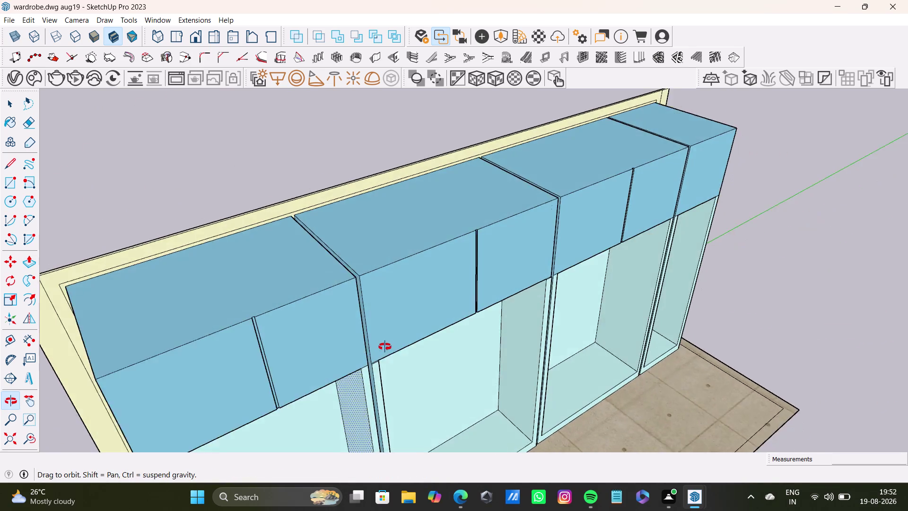
middle_drag(384, 348, 342, 270)
scroll(up, 3)
middle_drag(363, 305, 341, 294)
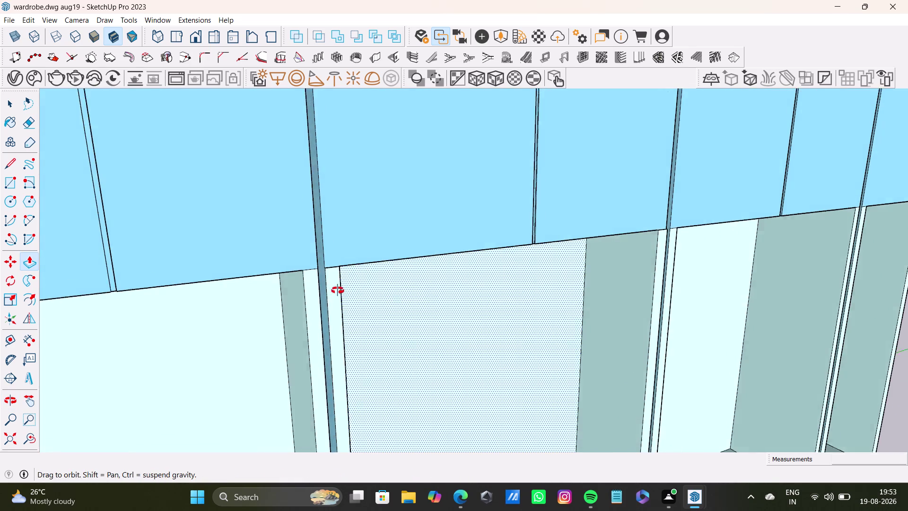
middle_drag(340, 294, 327, 259)
scroll(up, 3)
middle_drag(302, 195, 230, 241)
scroll(up, 3)
middle_drag(254, 213, 236, 297)
drag(244, 232, 239, 199)
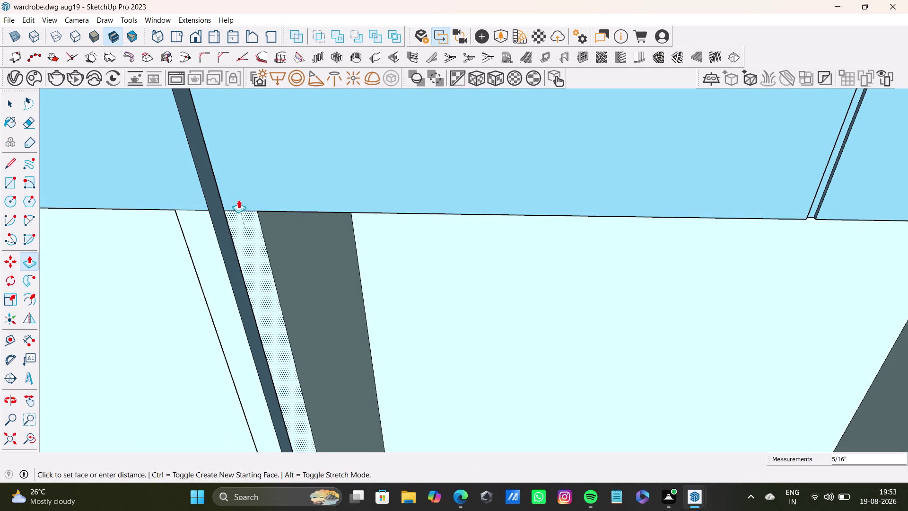
drag(238, 199, 236, 198)
scroll(down, 3)
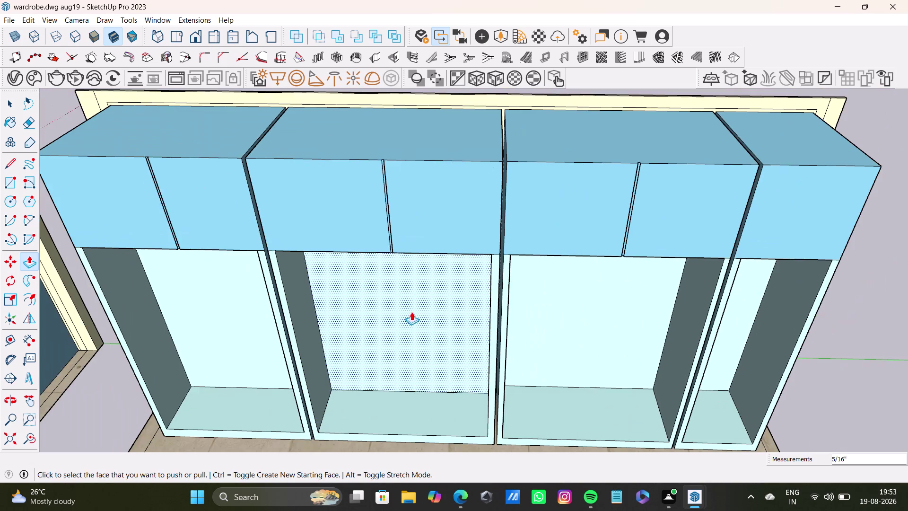
middle_drag(416, 313, 507, 301)
scroll(down, 3)
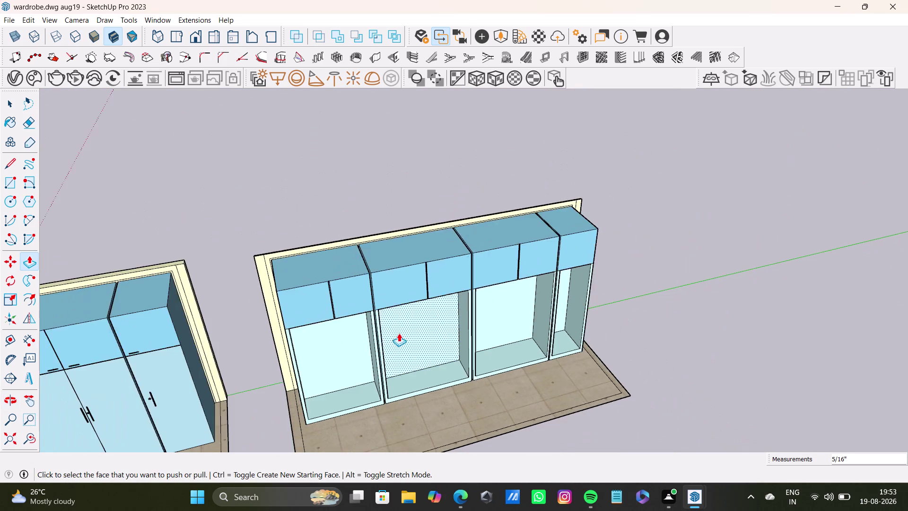
scroll(down, 3)
scroll(up, 3)
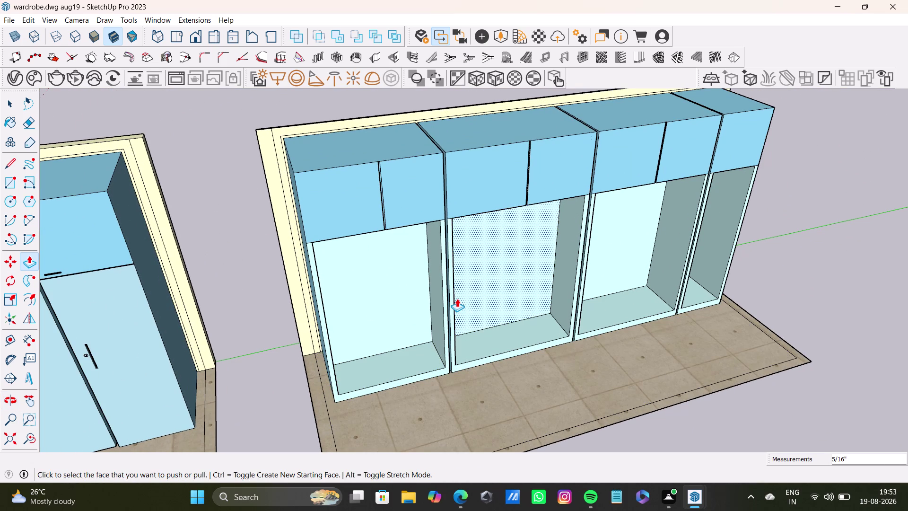
scroll(up, 3)
middle_drag(455, 315, 322, 344)
scroll(down, 3)
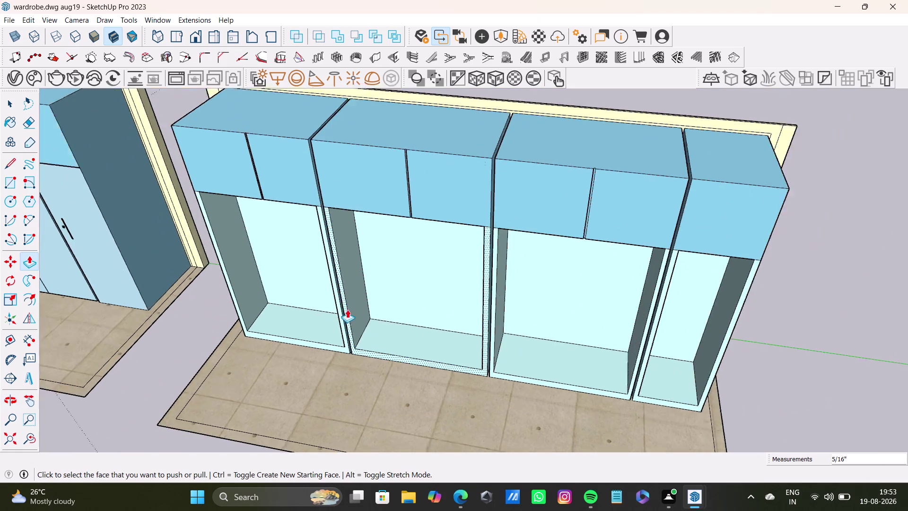
middle_drag(357, 312, 679, 243)
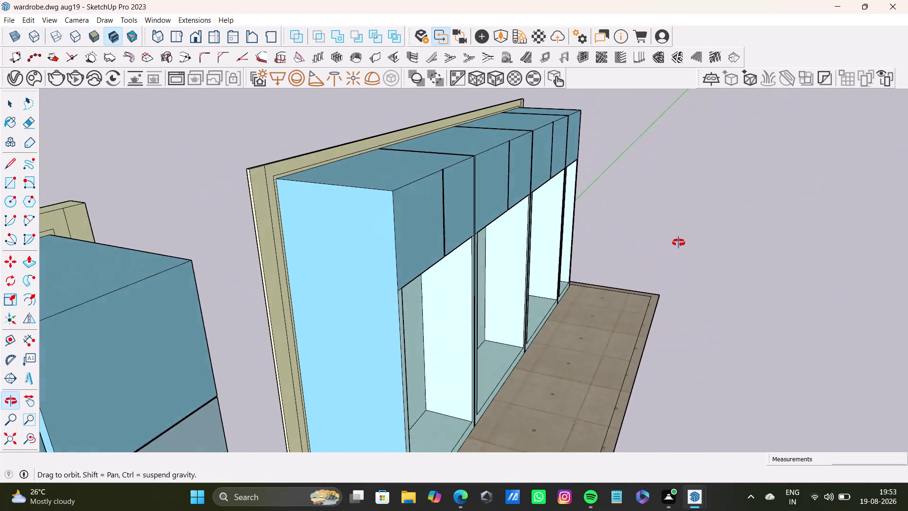
middle_drag(679, 243, 637, 278)
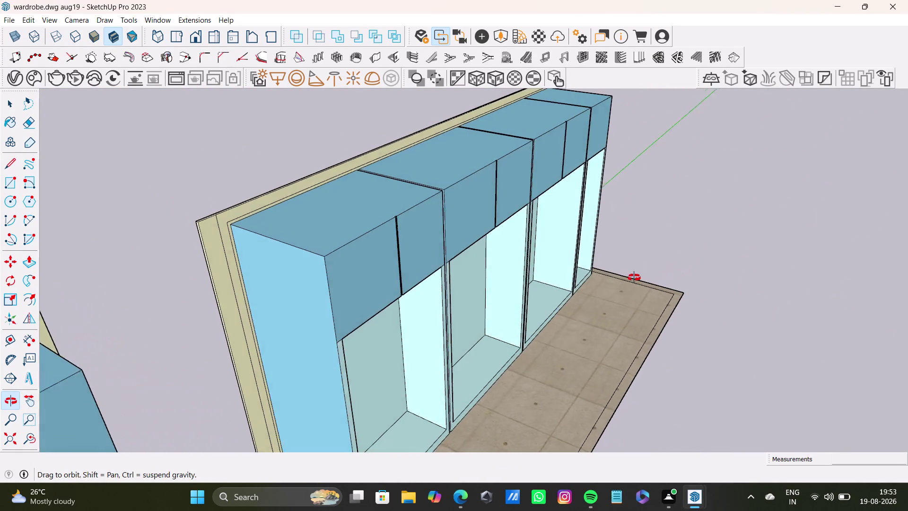
middle_drag(637, 277, 625, 280)
scroll(down, 3)
middle_drag(584, 357, 482, 373)
key(space)
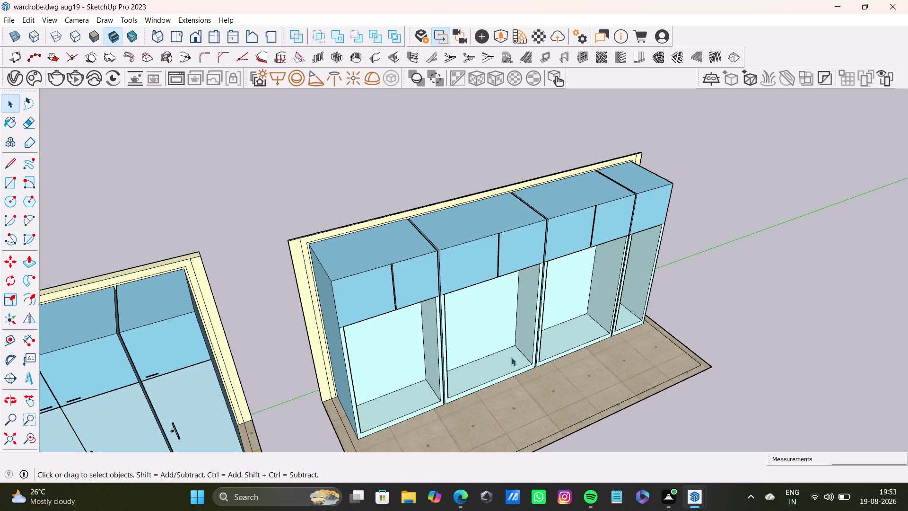
middle_drag(619, 361, 409, 301)
scroll(up, 3)
middle_drag(395, 309, 417, 287)
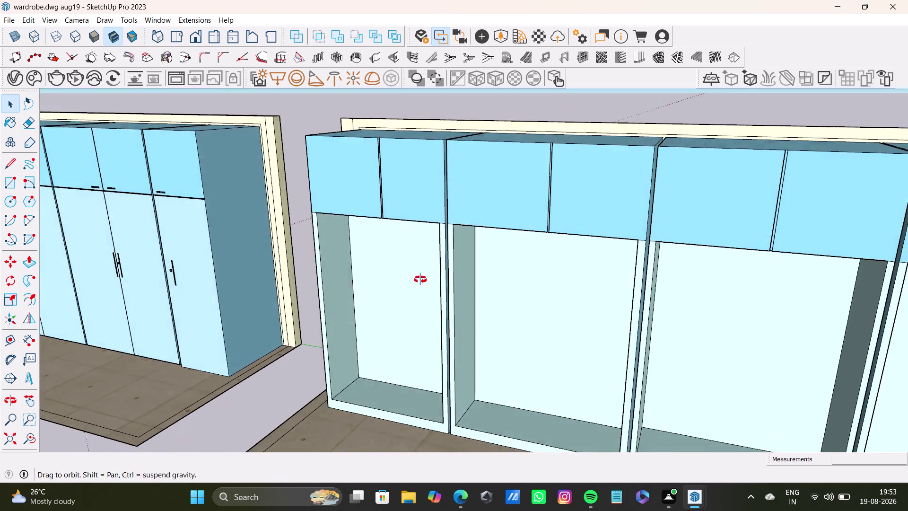
middle_drag(417, 287, 442, 179)
middle_drag(427, 233, 493, 333)
scroll(up, 3)
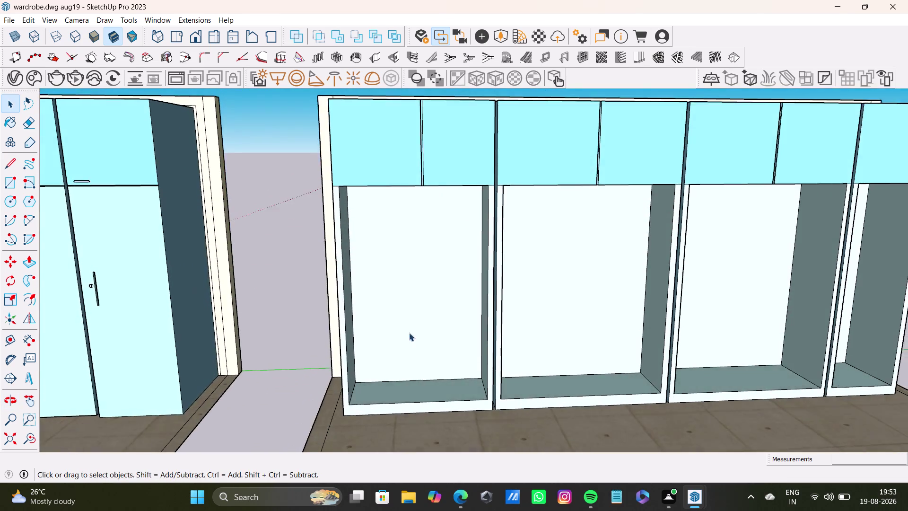
scroll(up, 3)
middle_drag(413, 322, 410, 359)
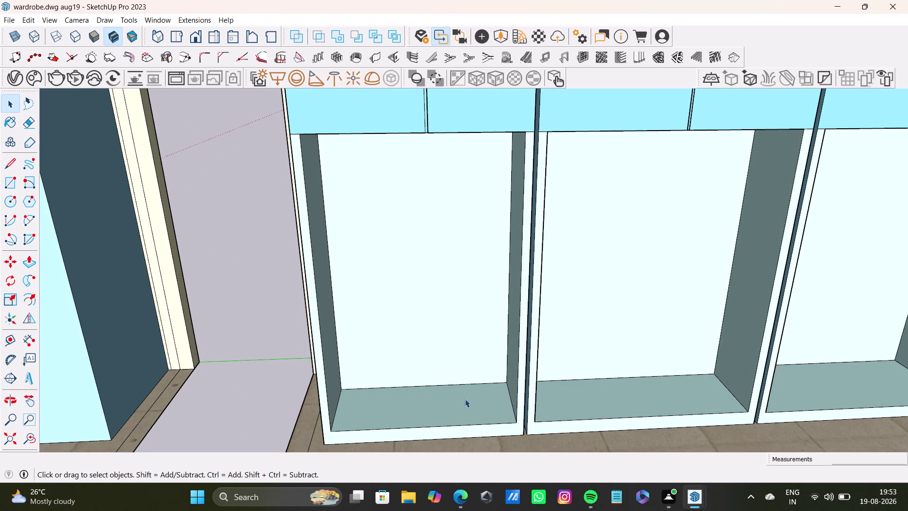
scroll(down, 3)
middle_drag(484, 390, 616, 383)
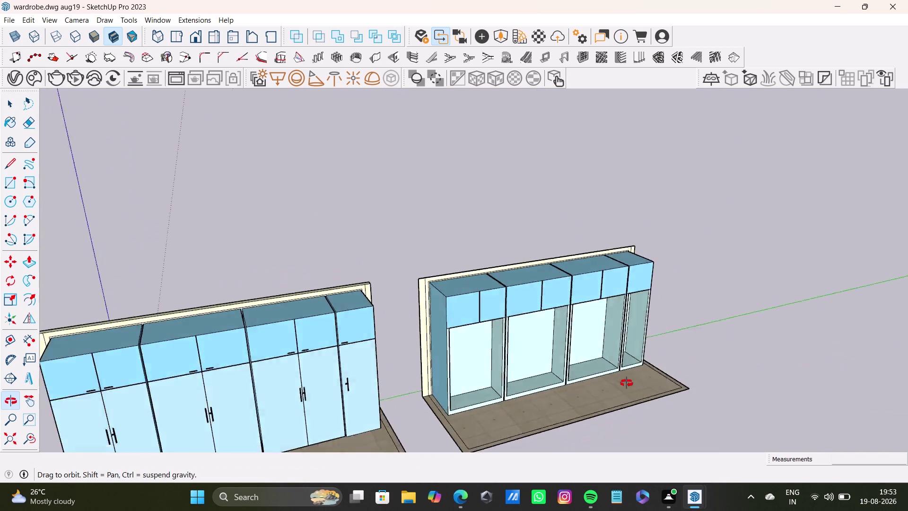
middle_drag(617, 383, 602, 430)
scroll(up, 3)
middle_drag(569, 367, 517, 344)
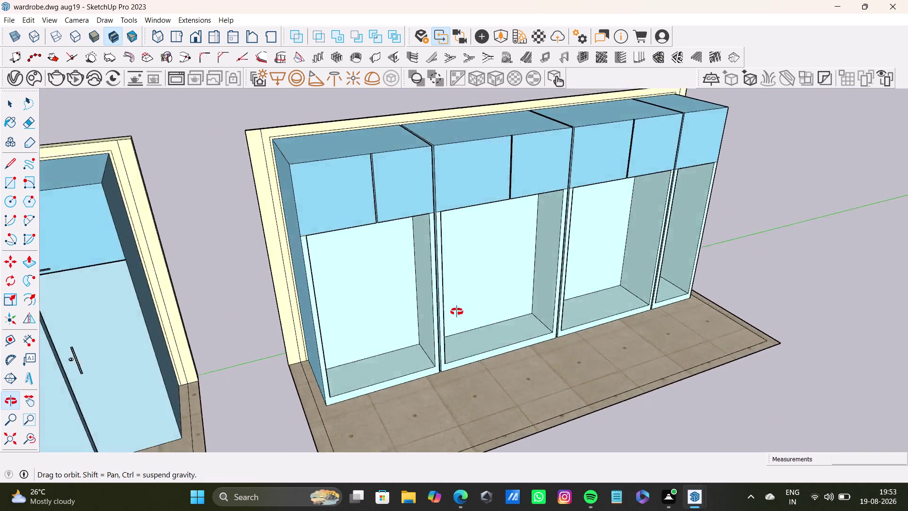
middle_drag(518, 344, 399, 284)
middle_drag(664, 337, 472, 302)
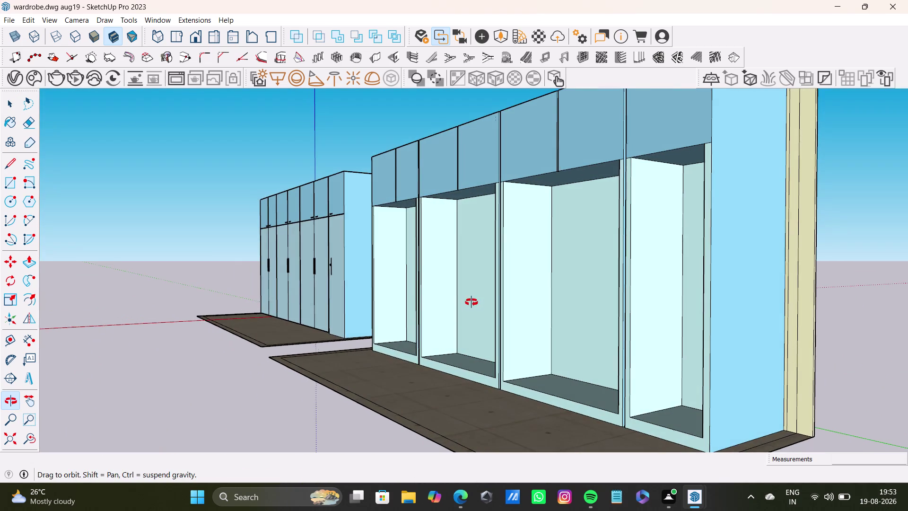
middle_drag(472, 302, 765, 443)
scroll(up, 3)
middle_drag(481, 241, 483, 242)
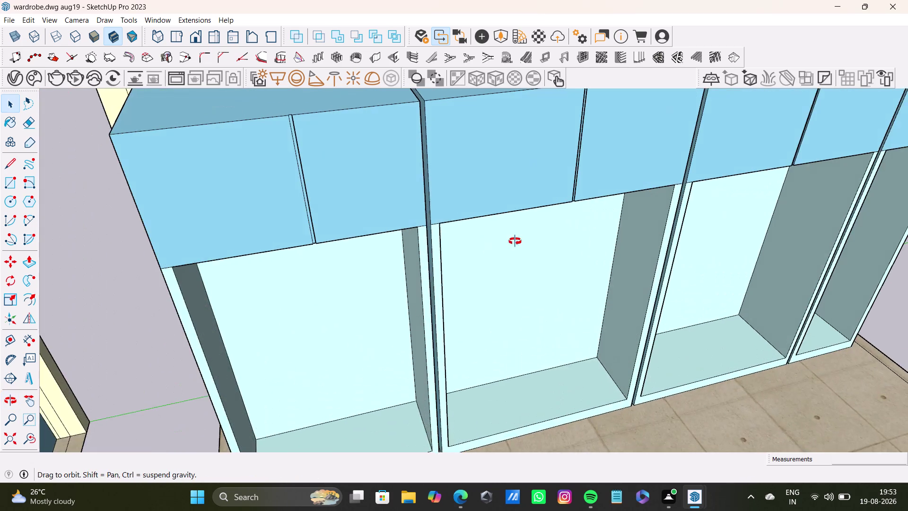
middle_drag(483, 241, 574, 189)
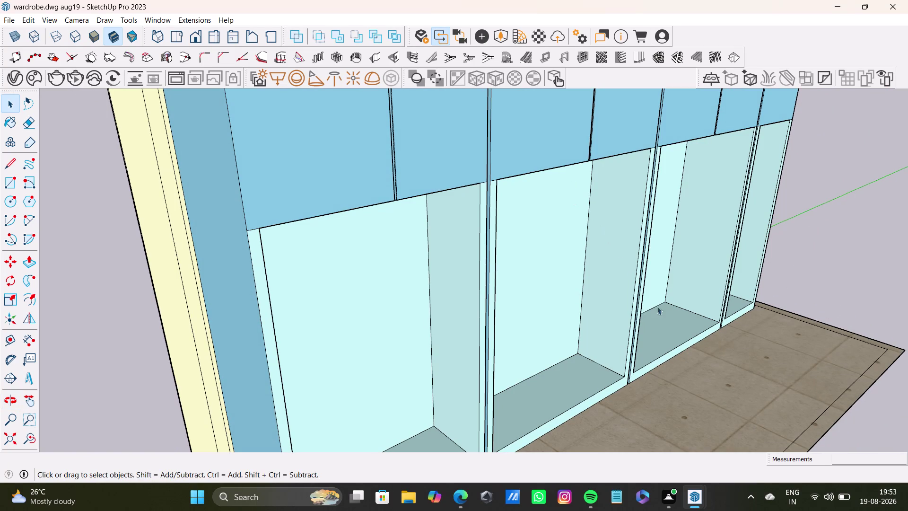
middle_drag(702, 319, 595, 322)
scroll(down, 3)
scroll(up, 3)
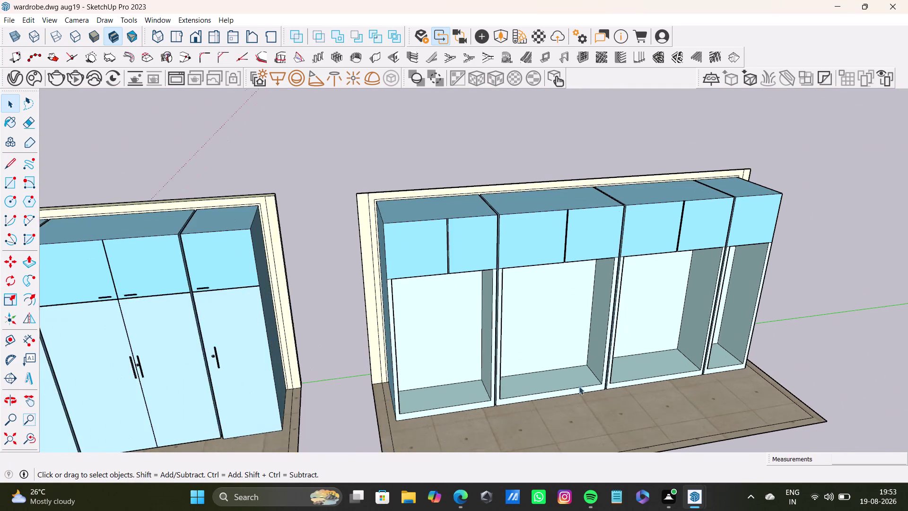
scroll(up, 3)
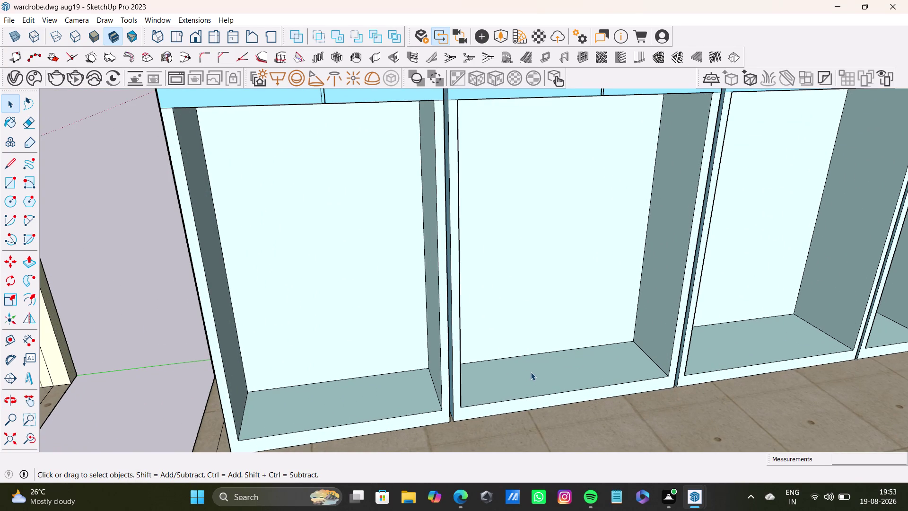
scroll(down, 3)
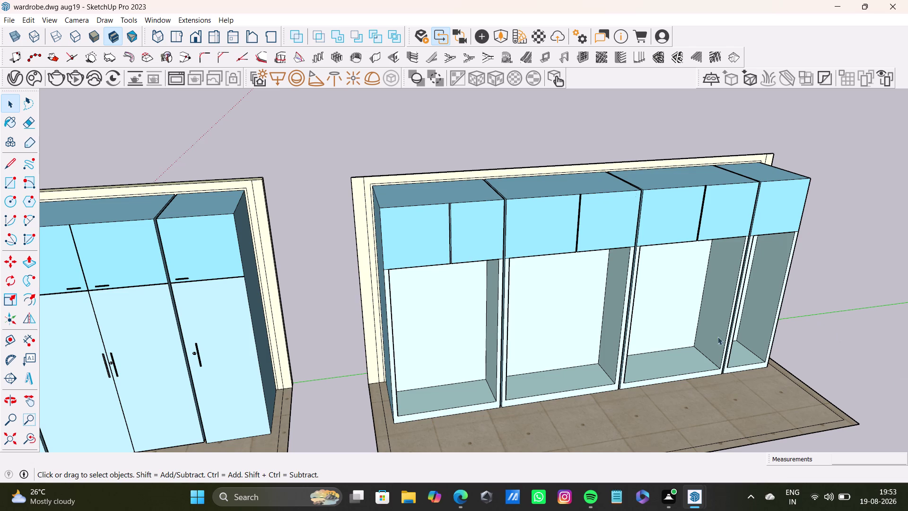
middle_drag(731, 342, 555, 239)
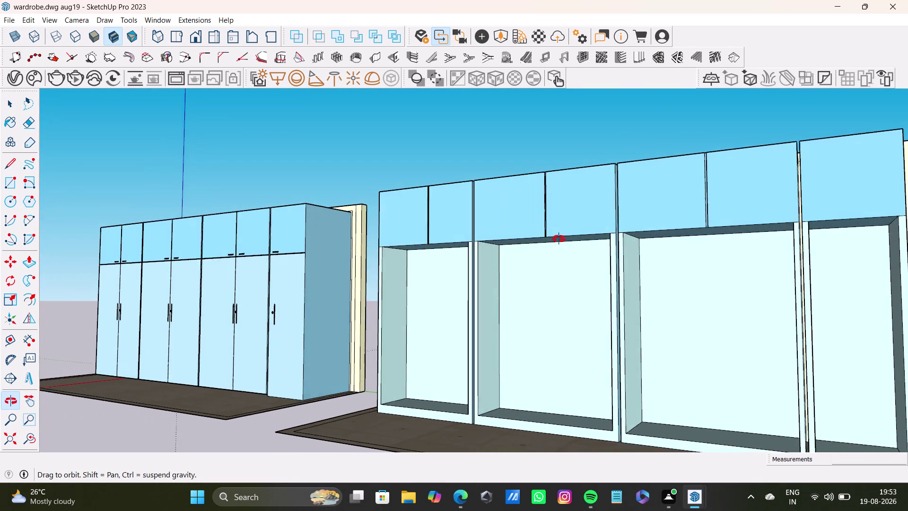
middle_drag(555, 238, 634, 254)
middle_drag(483, 320, 563, 387)
scroll(up, 3)
scroll(down, 3)
scroll(down, 3)
scroll(up, 3)
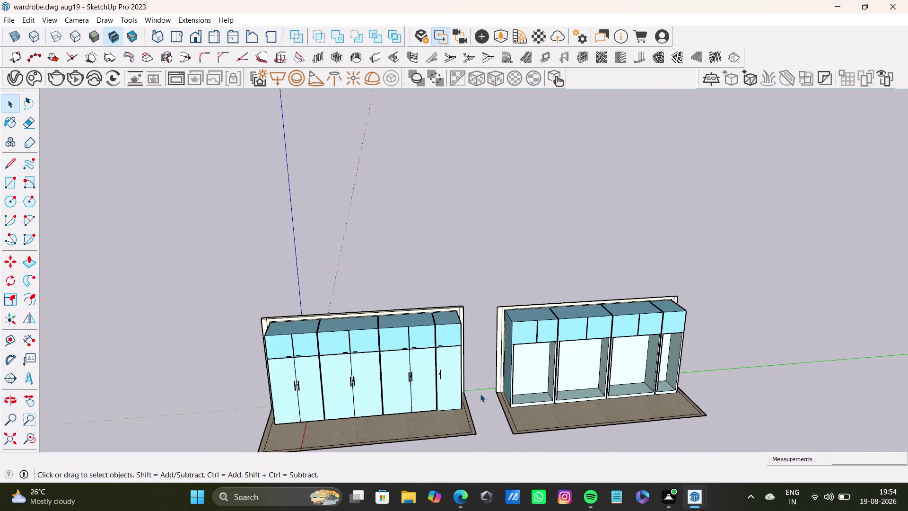
scroll(up, 3)
scroll(down, 3)
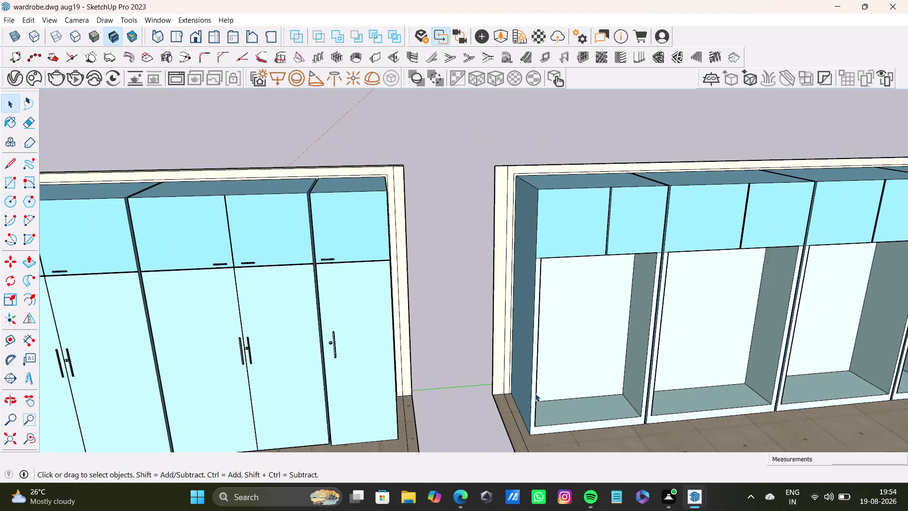
scroll(down, 3)
scroll(up, 3)
middle_drag(591, 283, 542, 331)
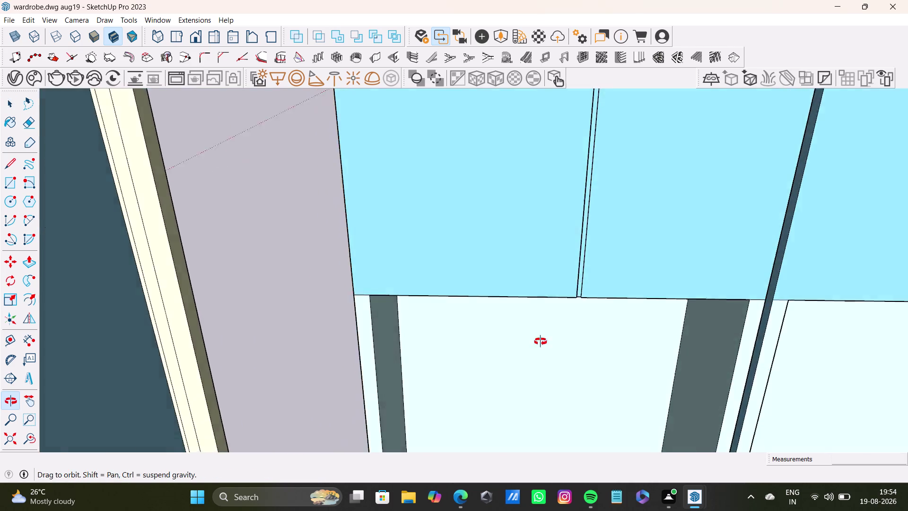
middle_drag(542, 330, 545, 393)
scroll(up, 3)
scroll(down, 3)
middle_drag(575, 219, 588, 303)
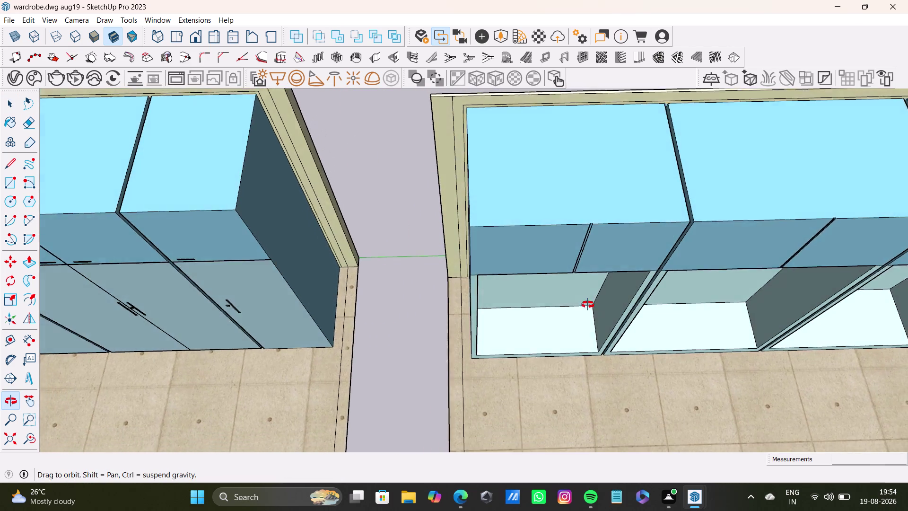
middle_drag(588, 303, 582, 331)
scroll(up, 3)
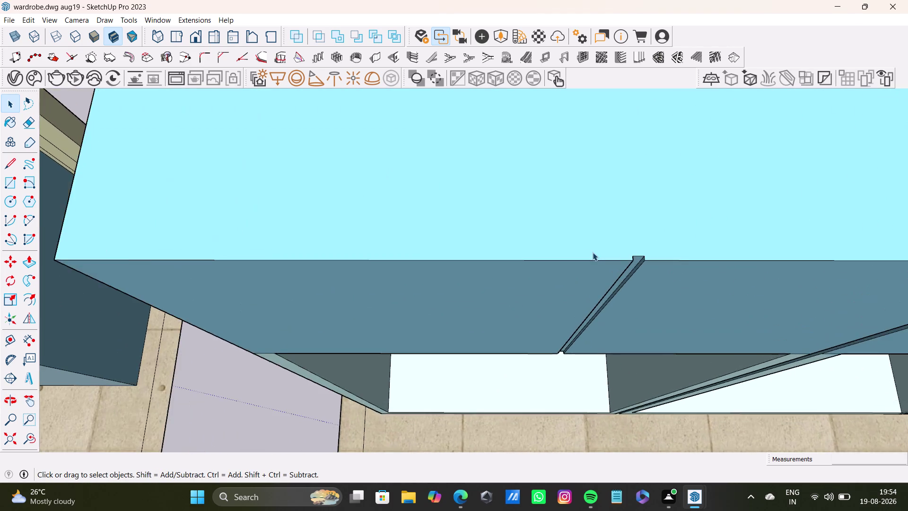
scroll(down, 3)
scroll(up, 3)
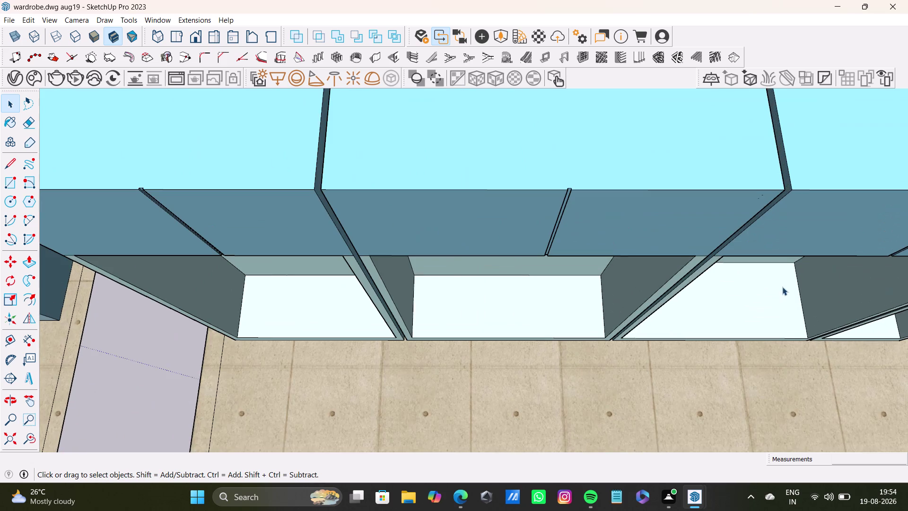
scroll(down, 3)
scroll(down, 3)
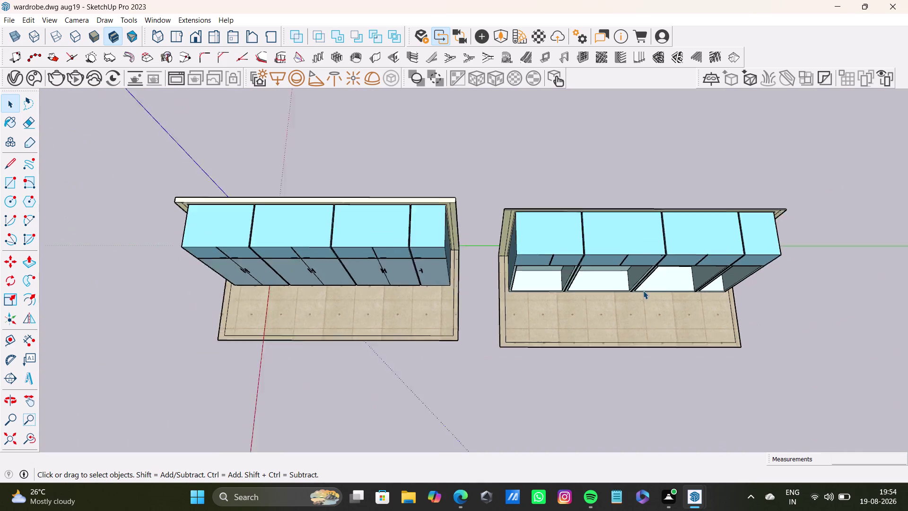
scroll(down, 3)
middle_drag(649, 291, 634, 178)
middle_drag(640, 317, 638, 286)
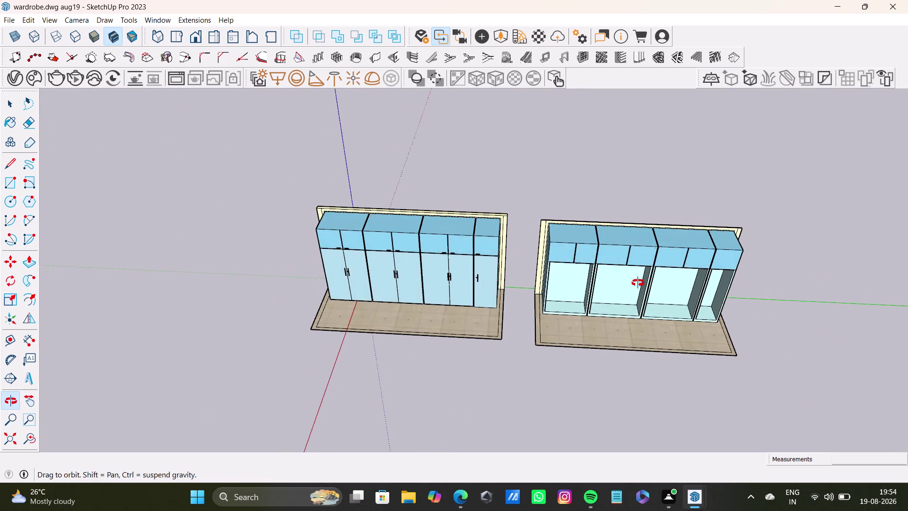
middle_drag(638, 287, 638, 278)
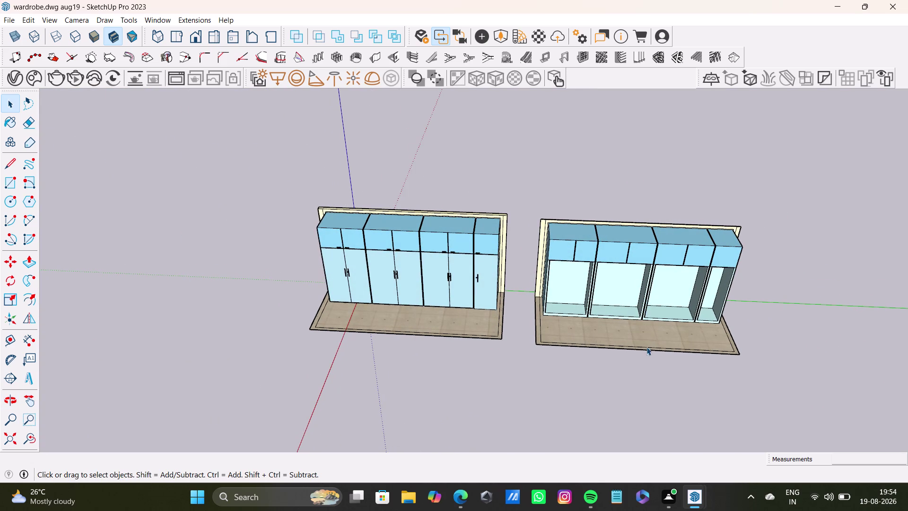
scroll(up, 3)
middle_drag(603, 288, 573, 204)
scroll(up, 3)
middle_drag(547, 262, 587, 205)
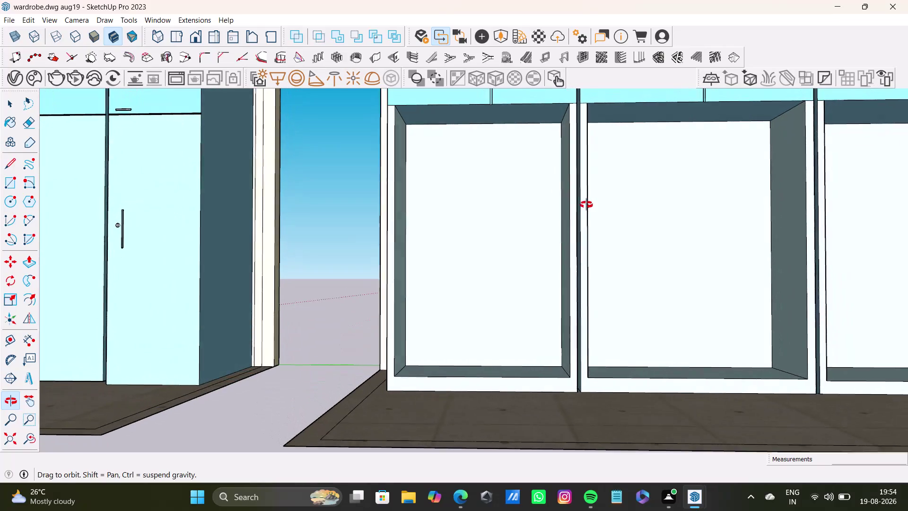
middle_drag(586, 205, 587, 206)
Draw two lines near the top of the inner side panel and select the strip between them.
click(11, 164)
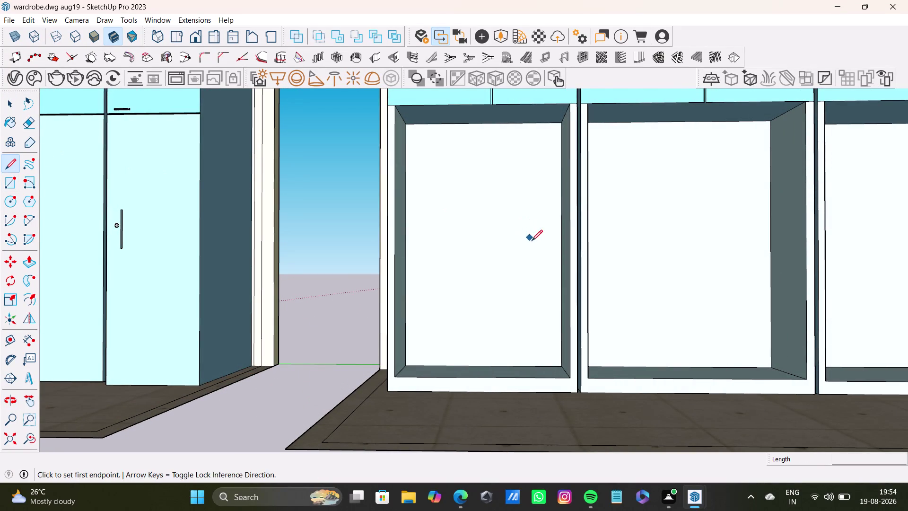
middle_drag(533, 241, 583, 278)
middle_drag(567, 168, 598, 195)
scroll(up, 3)
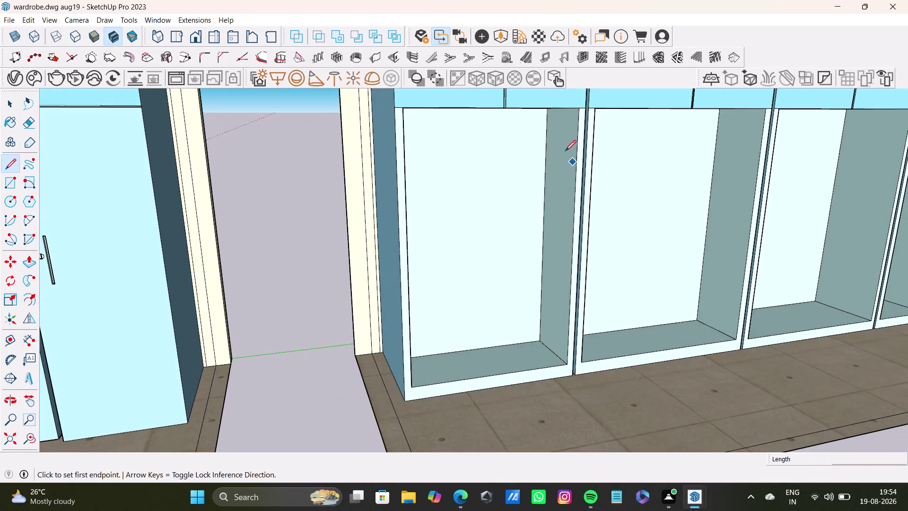
scroll(up, 3)
click(537, 134)
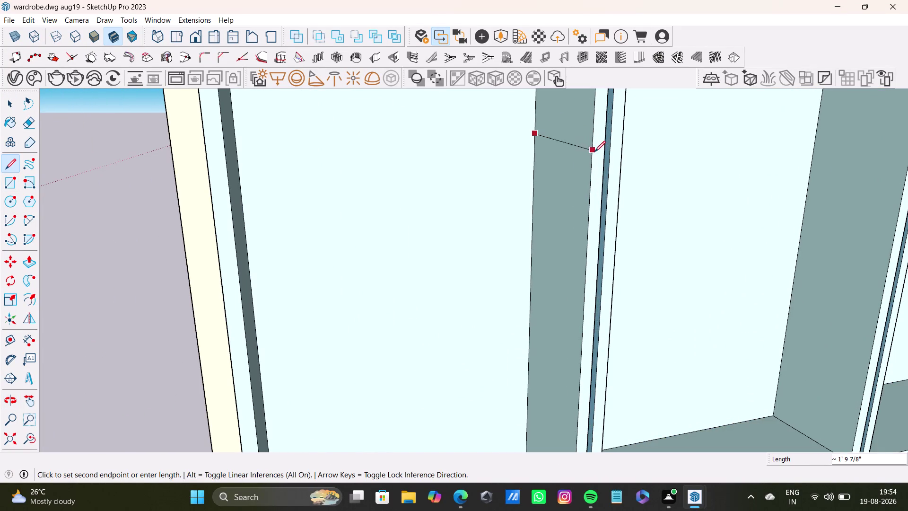
click(590, 144)
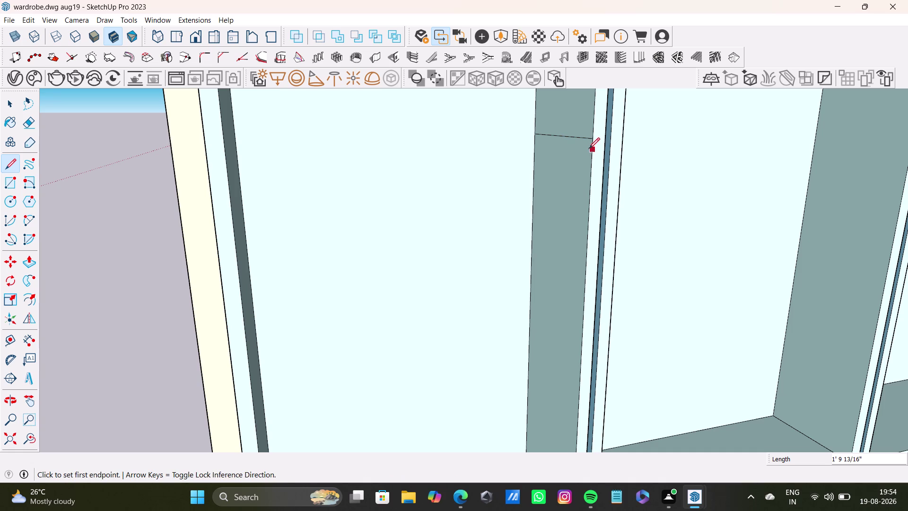
click(589, 148)
click(538, 142)
click(533, 136)
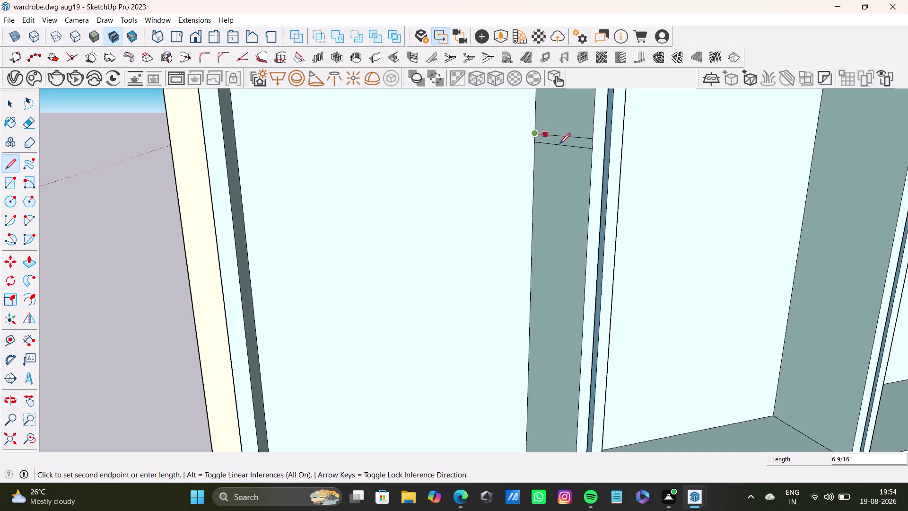
key(space)
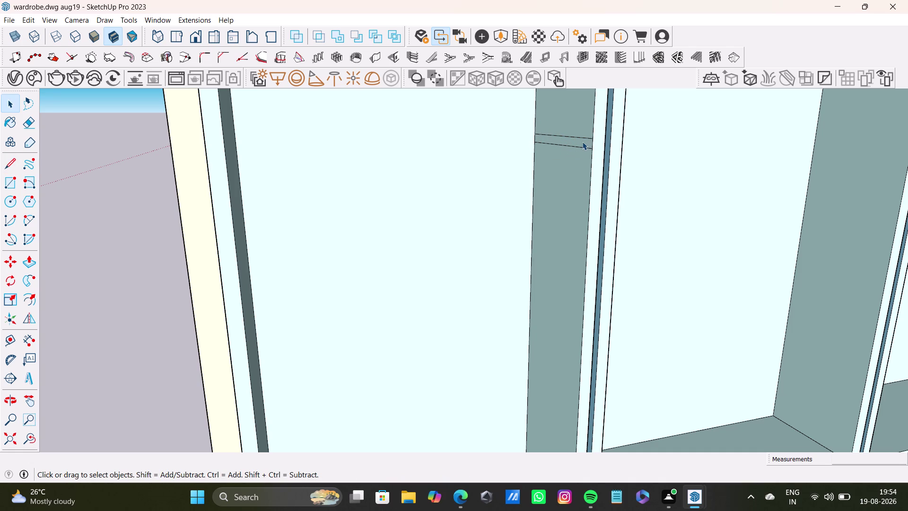
click(582, 141)
Push/Pull the strip face across the first compartment into a thin shelf.
key(p)
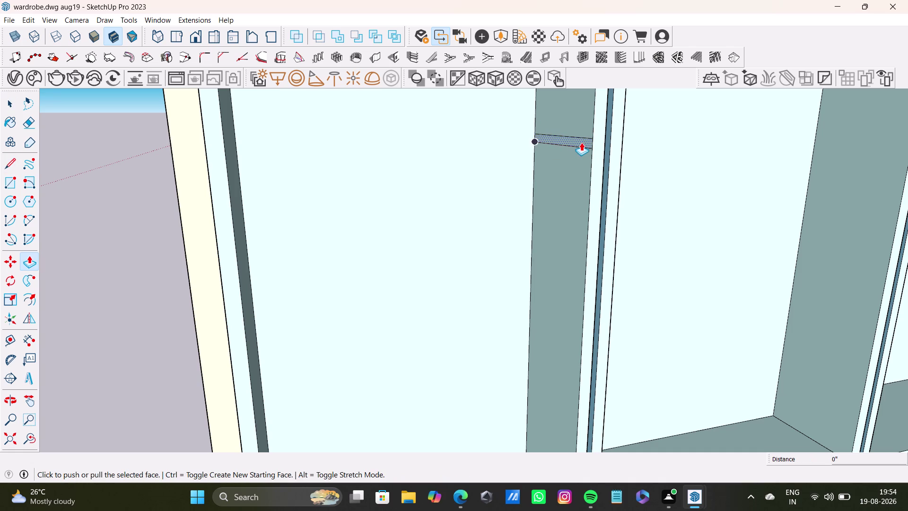
drag(582, 143, 225, 206)
scroll(down, 3)
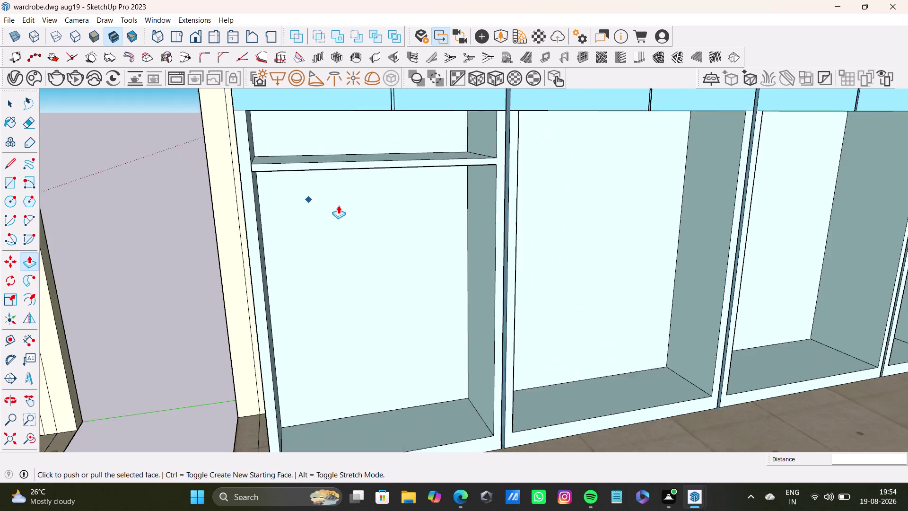
scroll(down, 3)
middle_drag(405, 226, 331, 250)
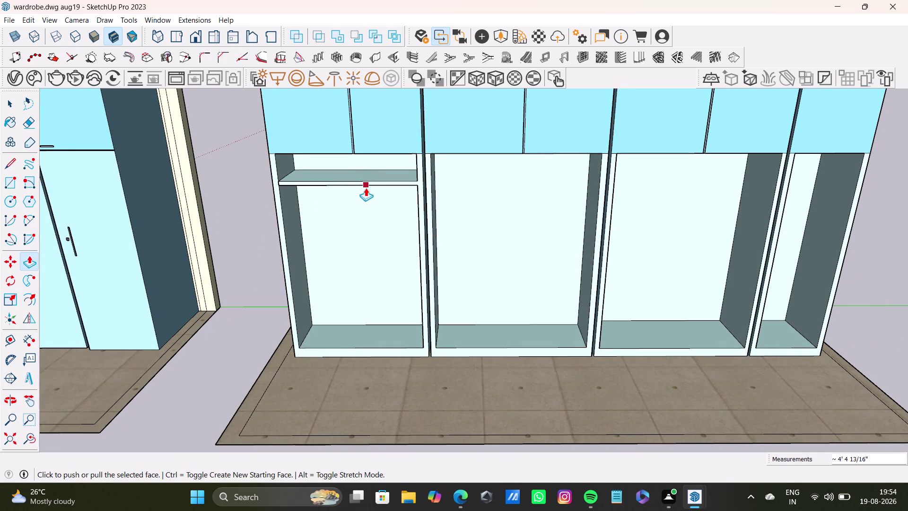
scroll(up, 3)
middle_drag(402, 191, 502, 229)
scroll(up, 3)
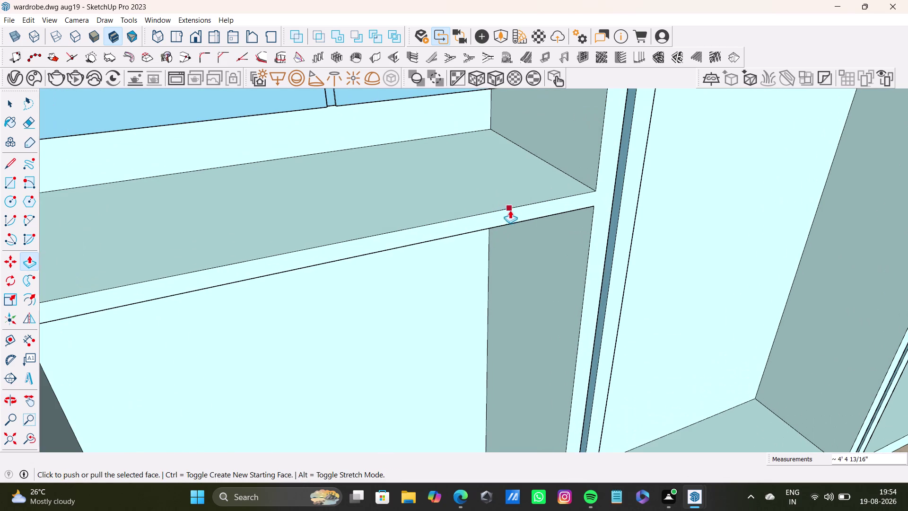
key(space)
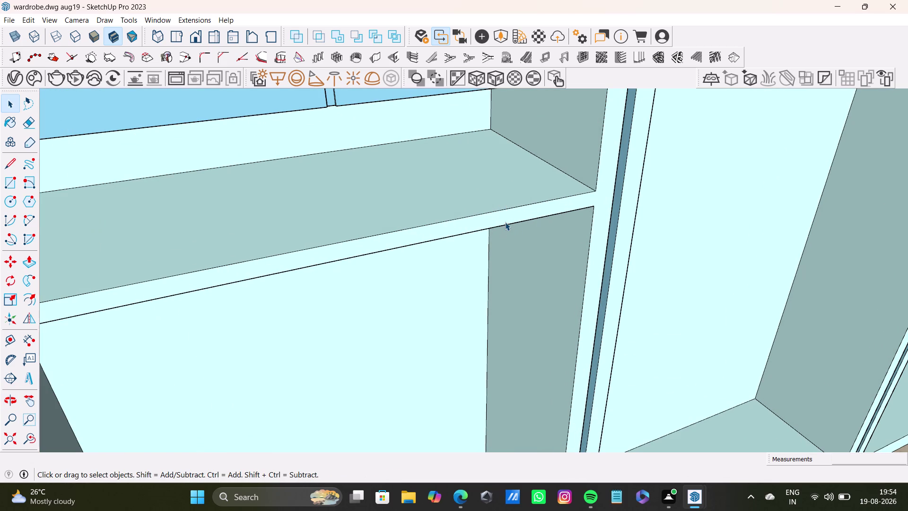
Orbit around the open carcass to check the new shelf from the front.
scroll(down, 3)
middle_drag(517, 270, 458, 269)
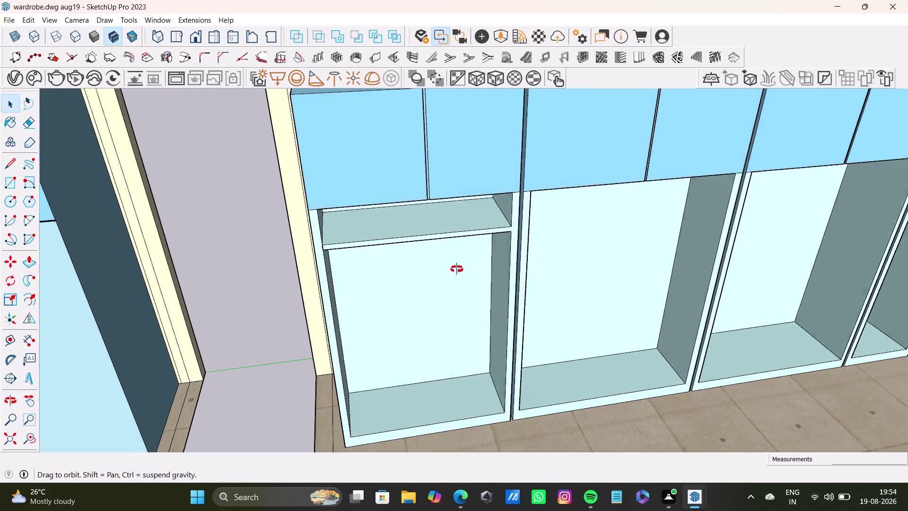
middle_drag(458, 269, 417, 205)
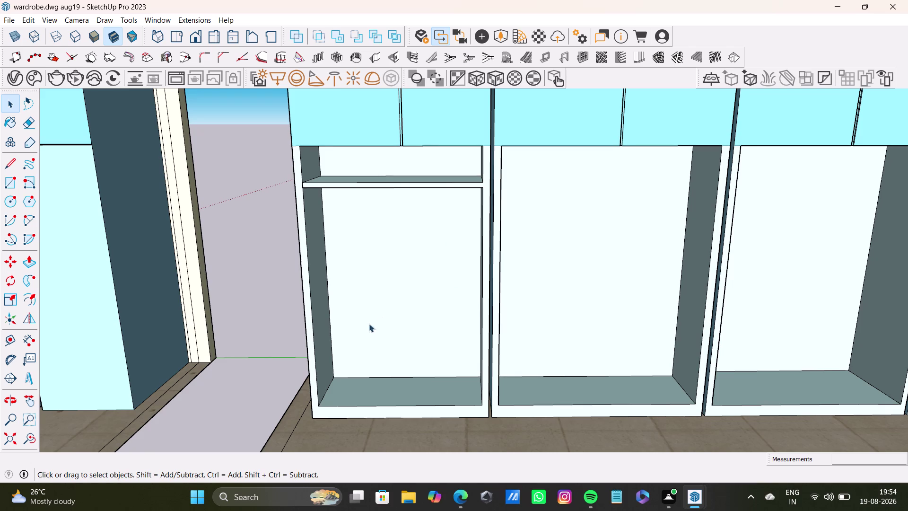
scroll(down, 3)
middle_drag(370, 300, 473, 274)
scroll(up, 3)
middle_drag(459, 267, 428, 263)
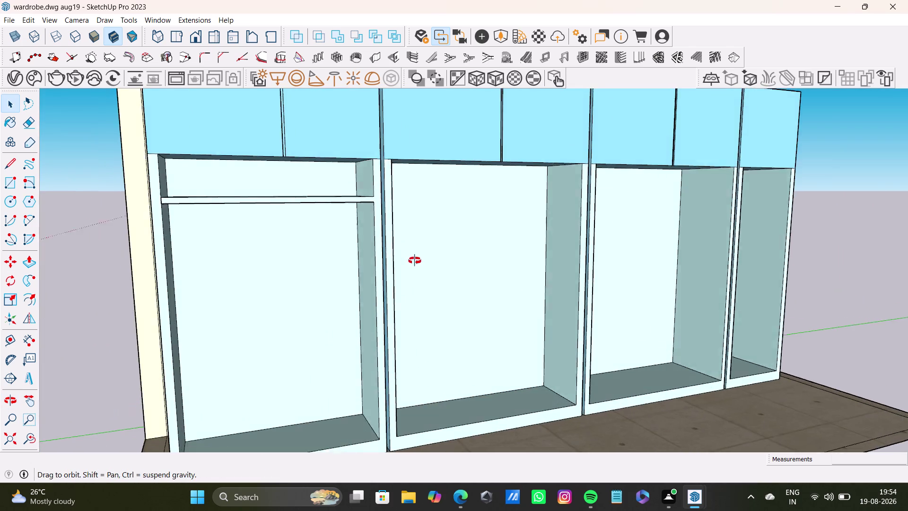
middle_drag(427, 264, 405, 249)
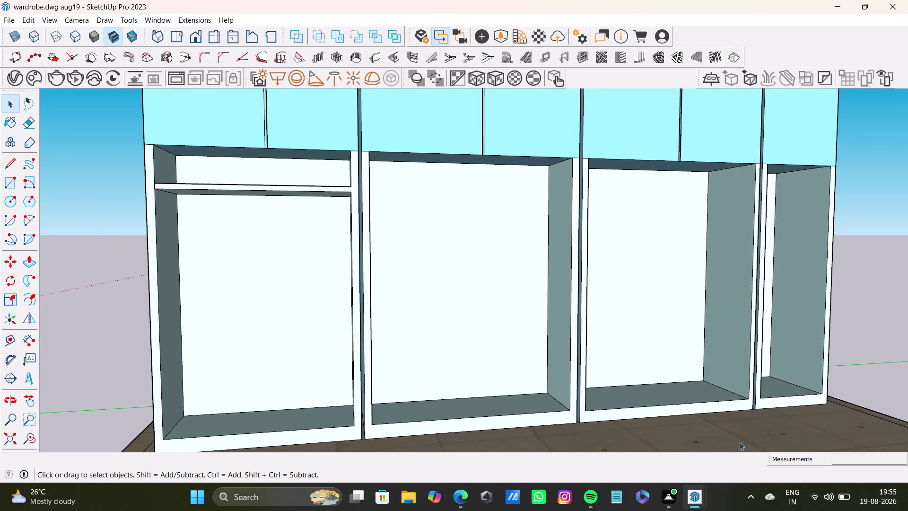
middle_drag(438, 306, 364, 392)
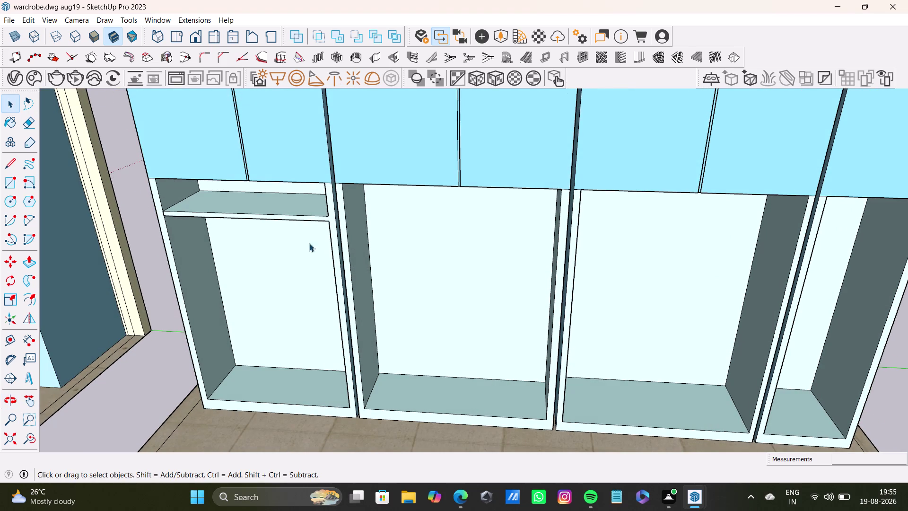
click(12, 179)
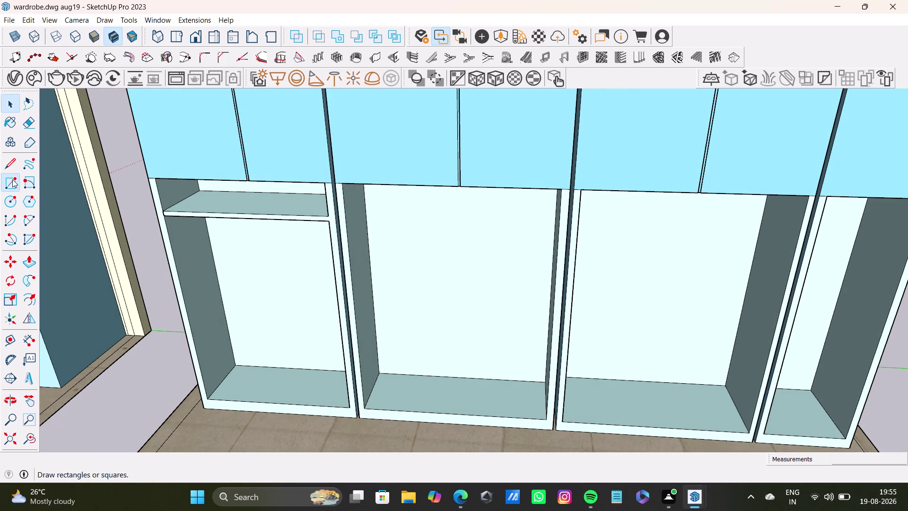
Draw a rectangle strip on the second bay's side panel and select it.
click(350, 233)
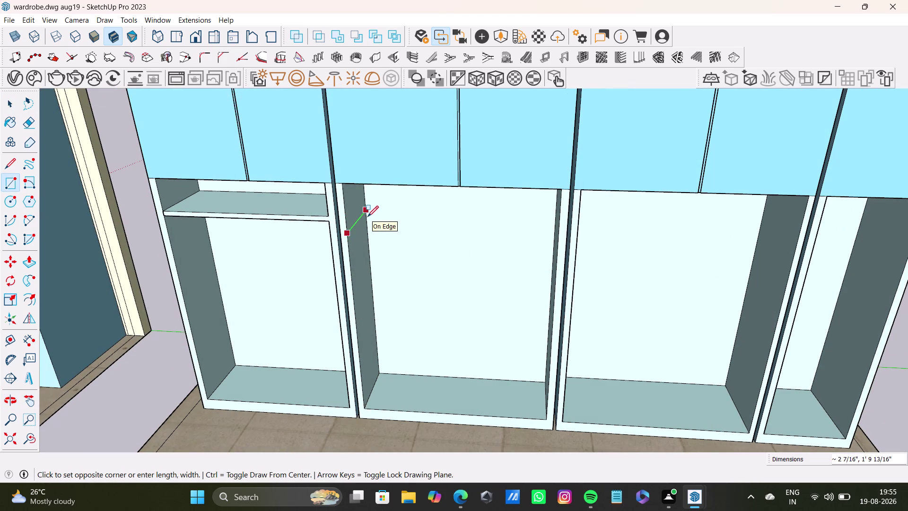
middle_drag(371, 224, 302, 216)
scroll(up, 3)
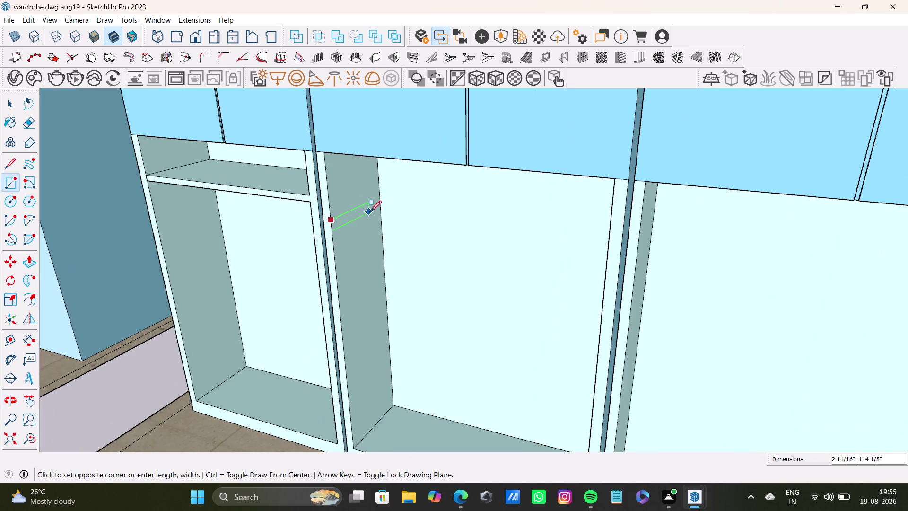
scroll(up, 3)
click(385, 202)
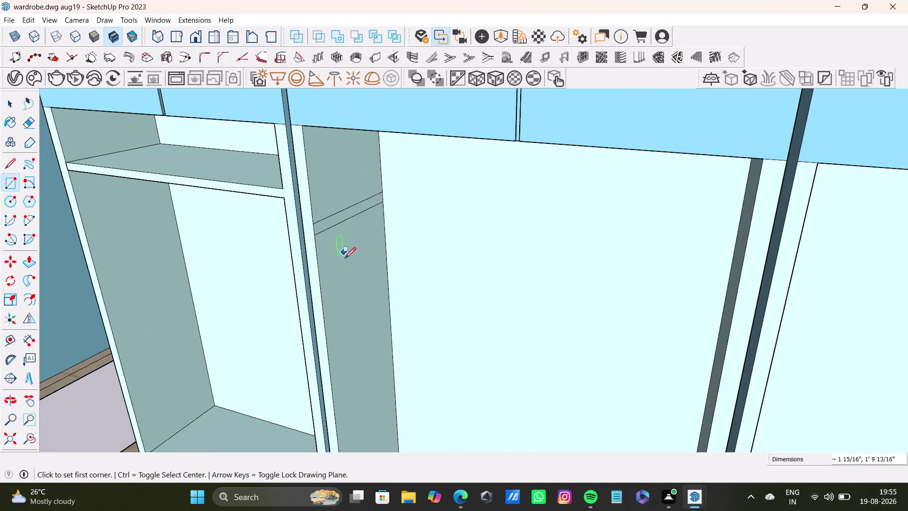
middle_drag(346, 258, 443, 272)
middle_drag(411, 270, 326, 259)
key(space)
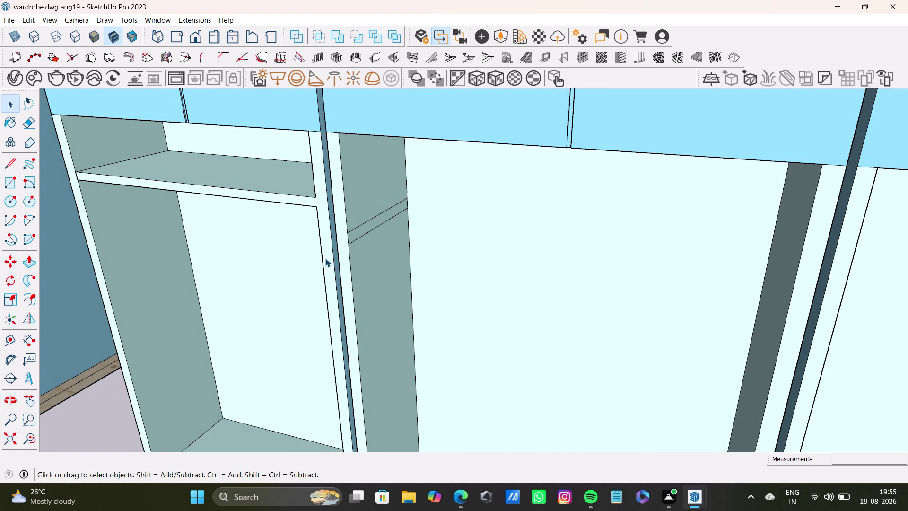
click(362, 235)
click(362, 232)
Push/Pull the strip across the second bay to form the shelf.
key(p)
drag(362, 232, 770, 309)
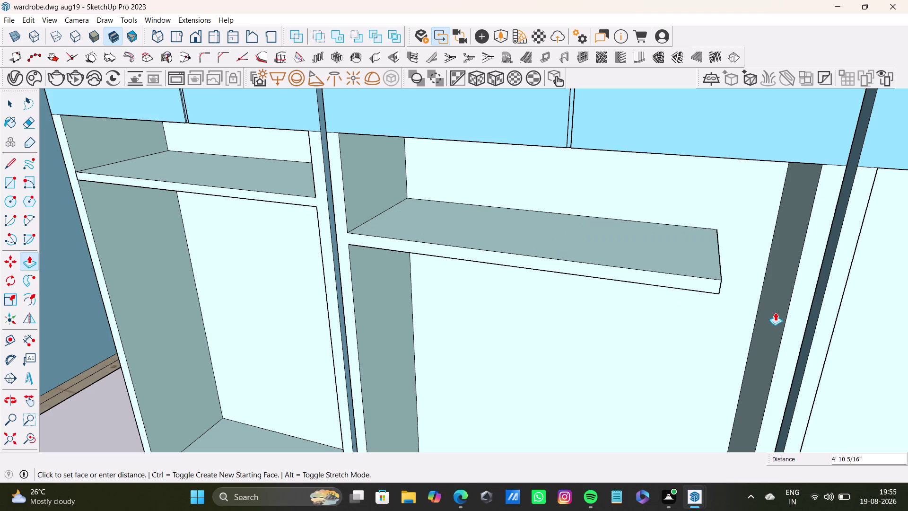
drag(770, 309, 847, 332)
scroll(down, 3)
middle_drag(571, 360, 679, 323)
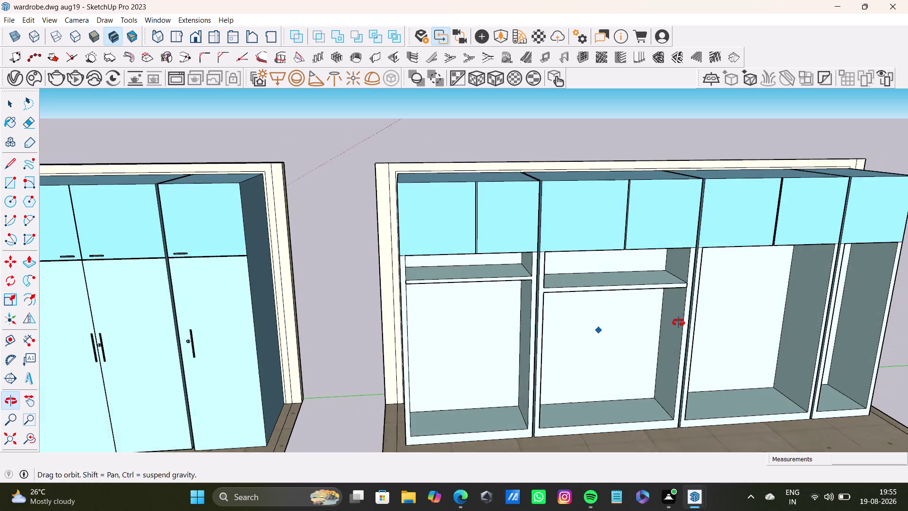
middle_drag(679, 323, 679, 322)
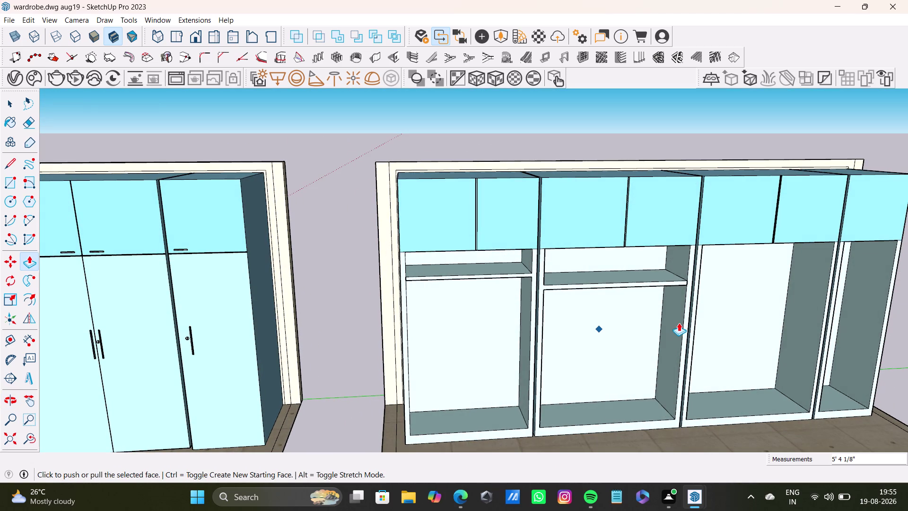
scroll(down, 3)
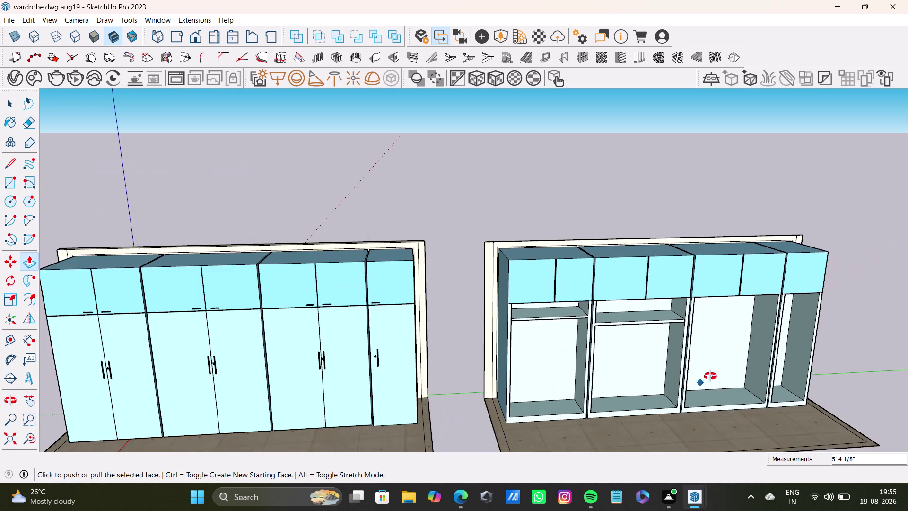
middle_drag(711, 376, 658, 378)
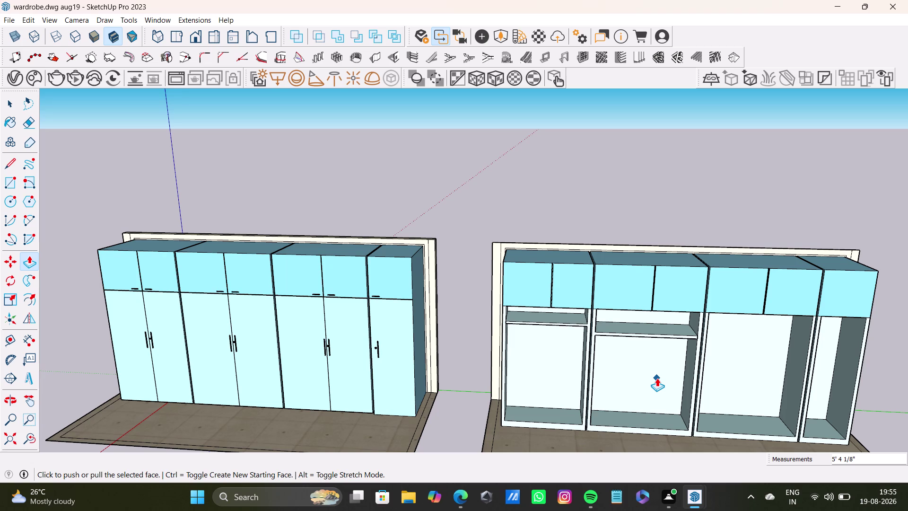
scroll(down, 3)
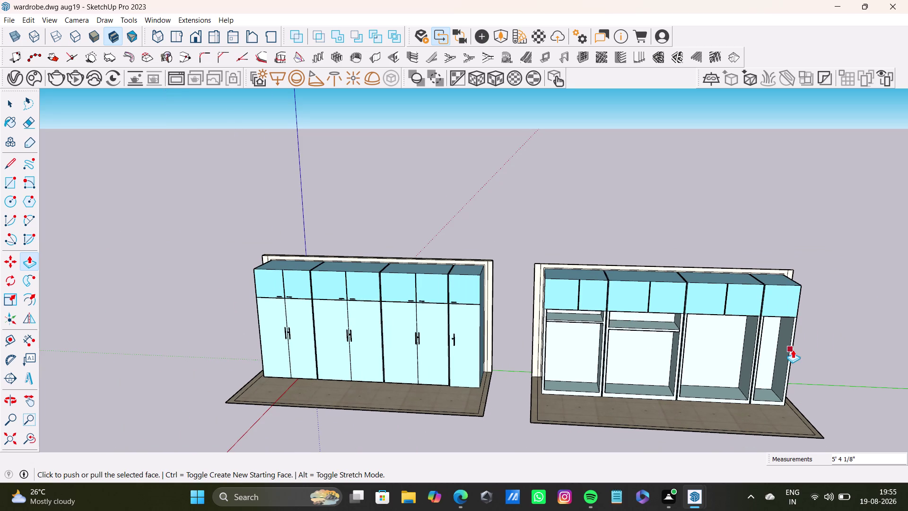
scroll(up, 3)
middle_drag(745, 341, 667, 315)
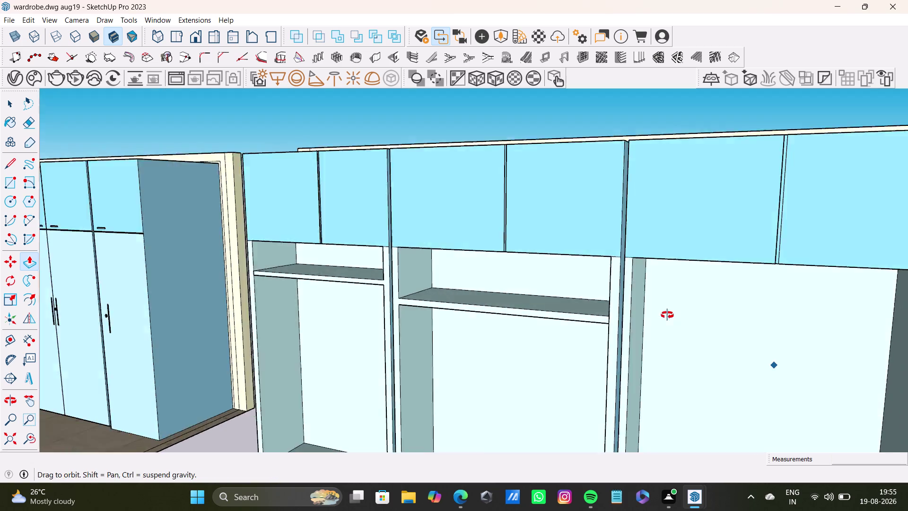
middle_drag(667, 315, 642, 293)
middle_drag(656, 339, 734, 354)
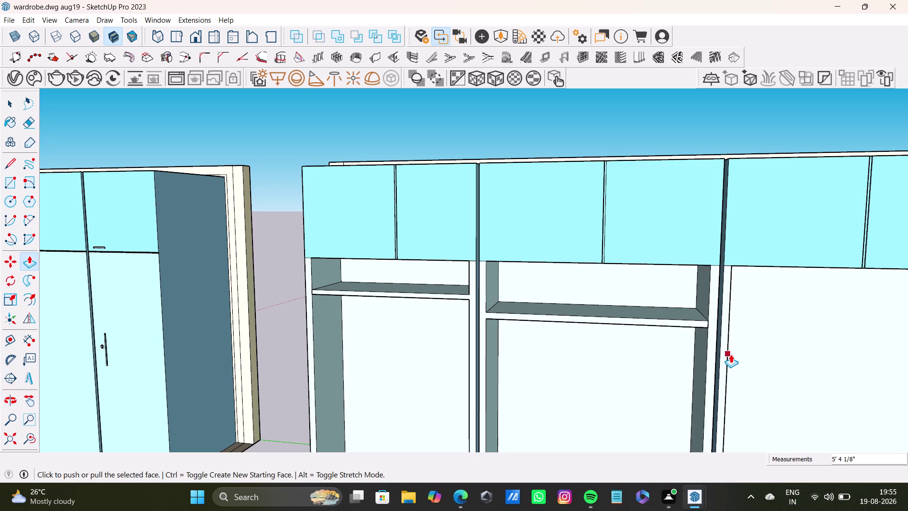
scroll(down, 3)
middle_drag(737, 290, 657, 298)
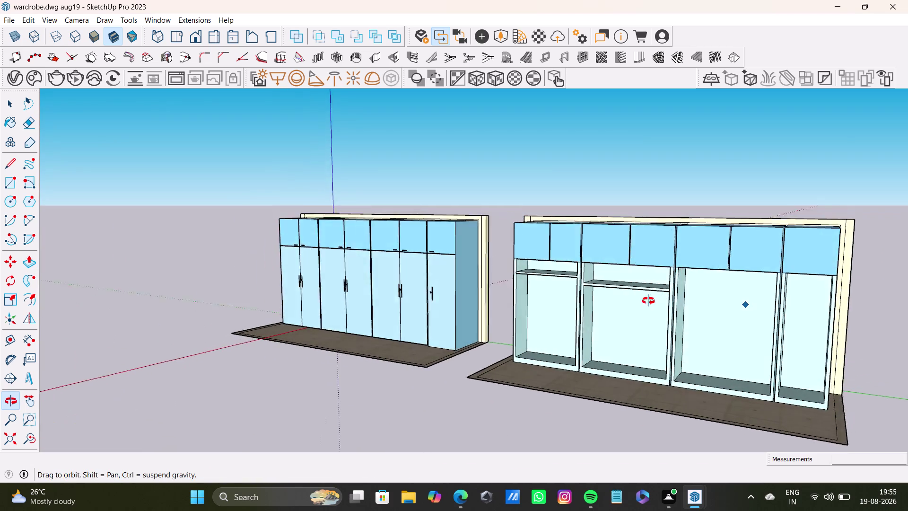
middle_drag(656, 298, 626, 292)
scroll(up, 3)
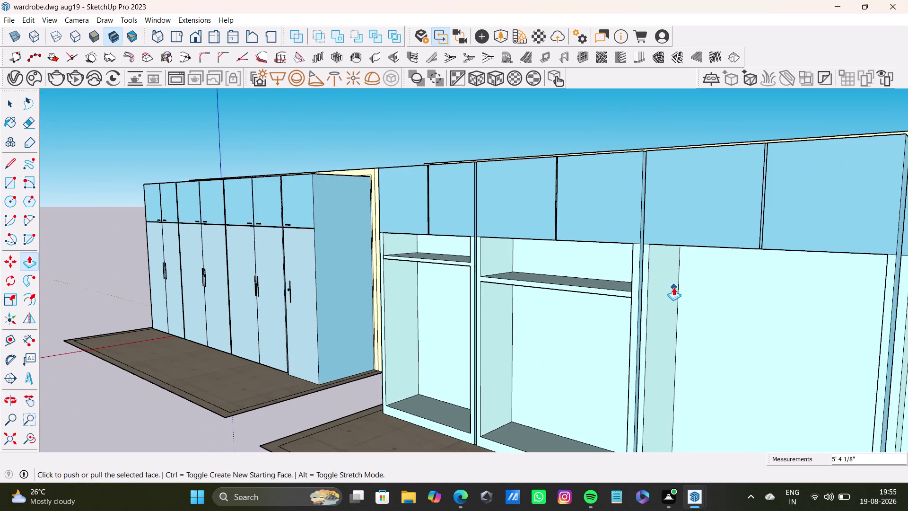
scroll(up, 3)
Draw a rectangular shelf outline on the third bay's side panel and select it.
click(8, 184)
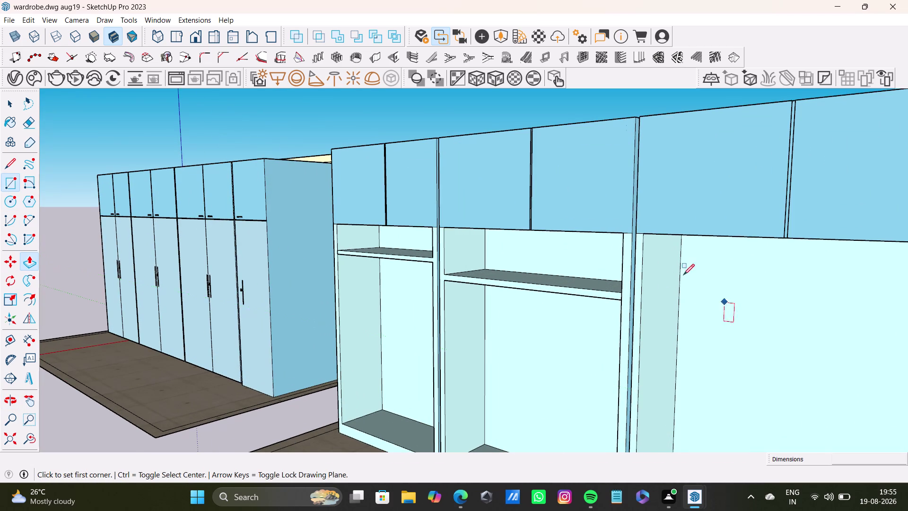
scroll(up, 3)
drag(618, 222, 626, 219)
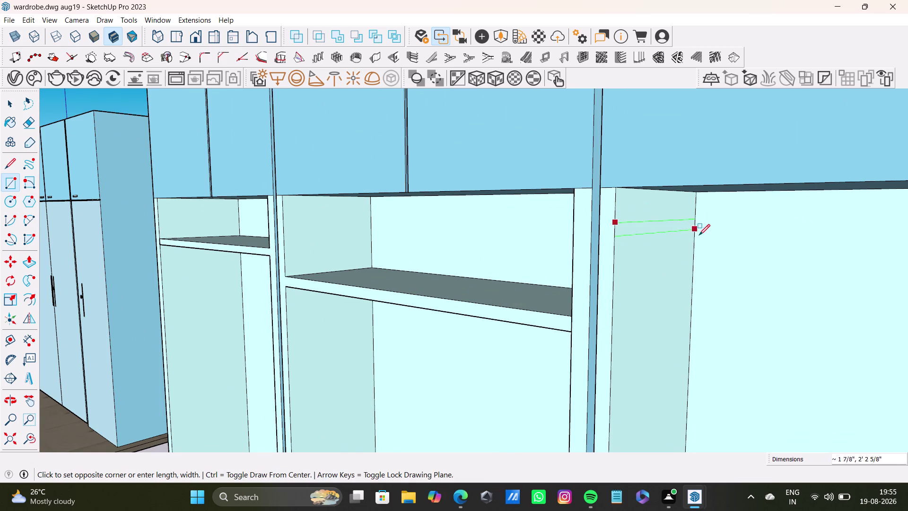
click(691, 230)
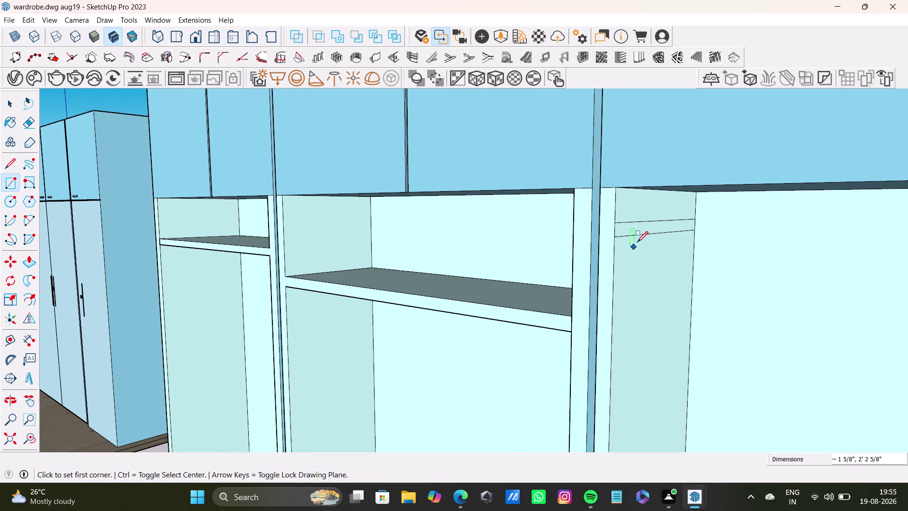
key(space)
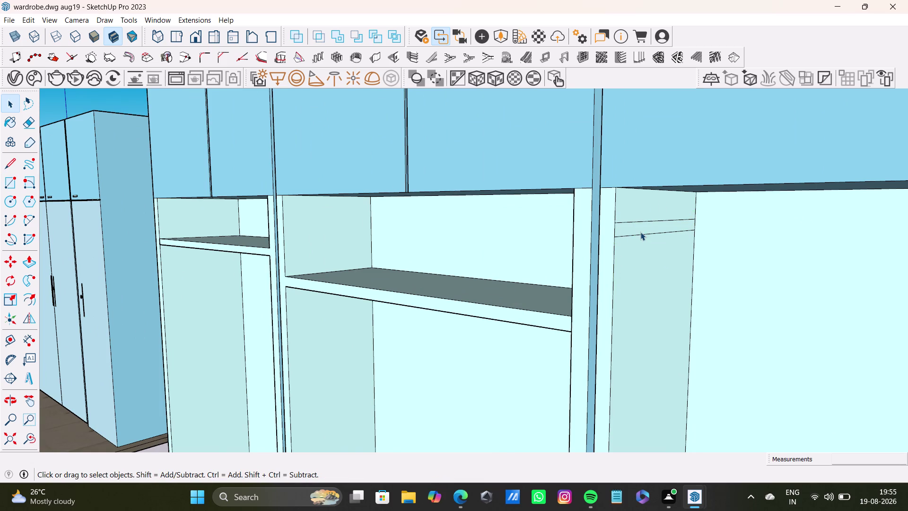
click(640, 229)
Push/Pull the outline out across the third bay and inspect the shelf.
key(p)
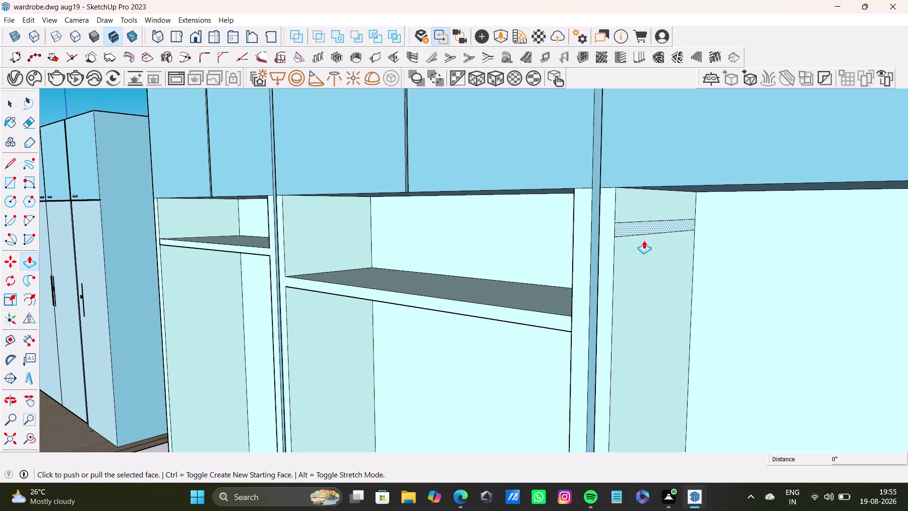
drag(650, 224, 902, 272)
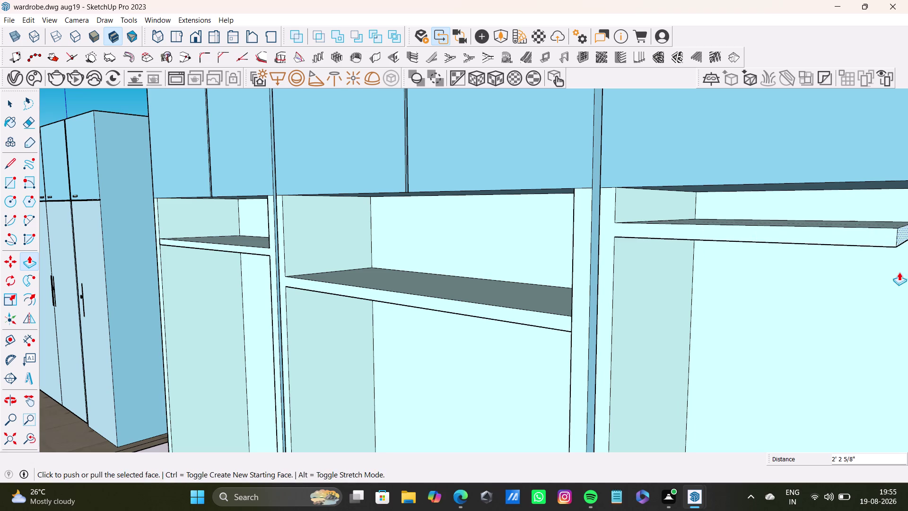
middle_drag(633, 319, 884, 363)
scroll(up, 3)
middle_drag(809, 227, 600, 183)
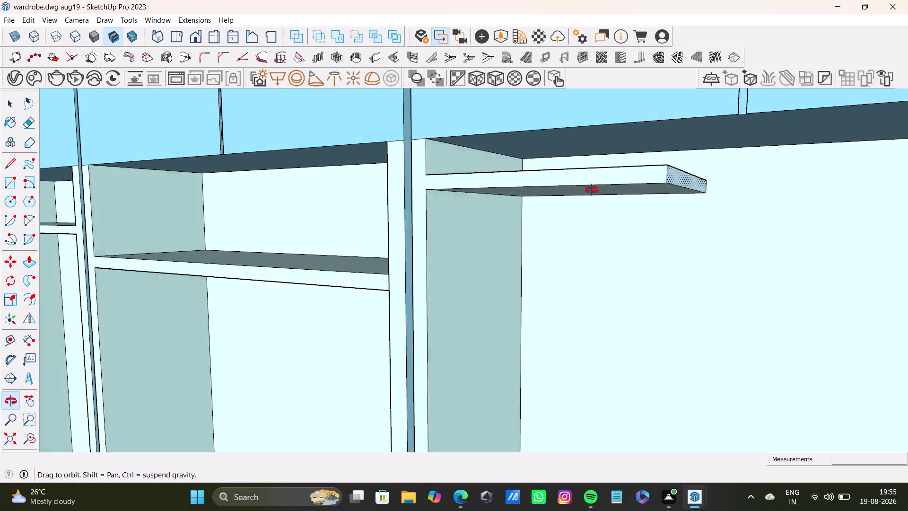
middle_drag(601, 183, 559, 208)
drag(618, 219, 847, 275)
scroll(down, 3)
middle_drag(831, 292, 840, 294)
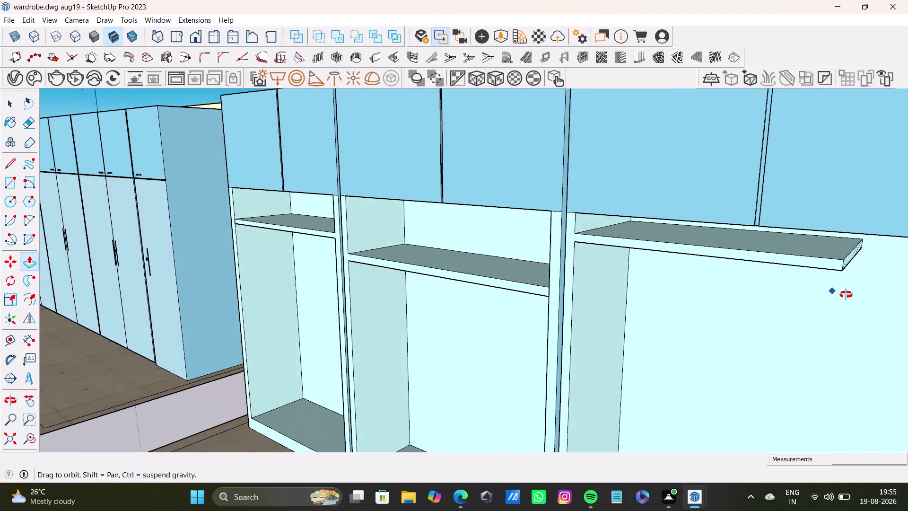
middle_drag(840, 294, 818, 325)
middle_drag(806, 316, 640, 254)
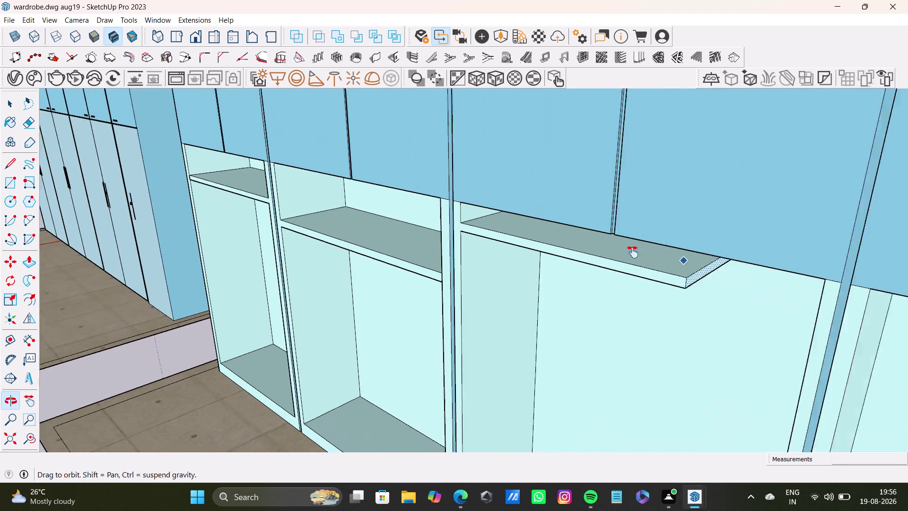
middle_drag(640, 254, 606, 242)
Extend the shelf's end face to the partition, then view both units.
scroll(up, 3)
drag(616, 243, 737, 280)
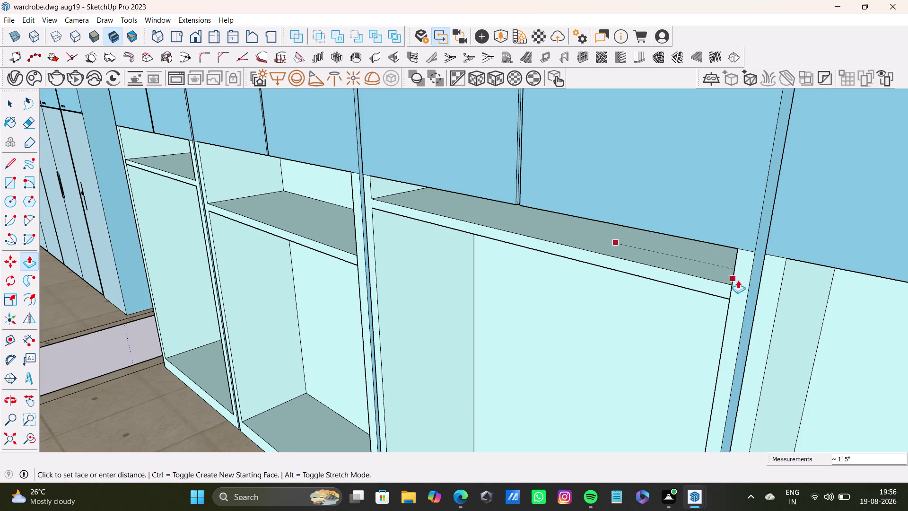
drag(737, 280, 740, 281)
drag(728, 287, 737, 289)
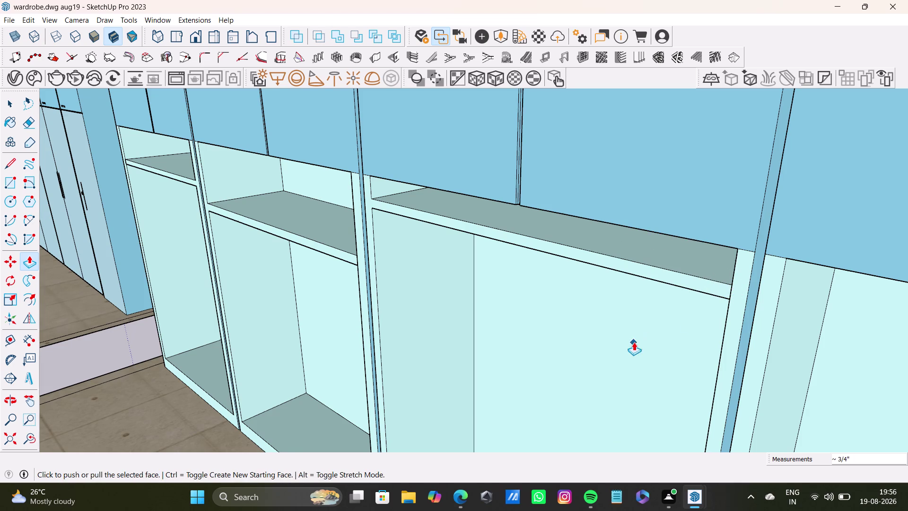
scroll(down, 3)
middle_drag(645, 342, 735, 367)
middle_drag(719, 359, 740, 348)
scroll(down, 3)
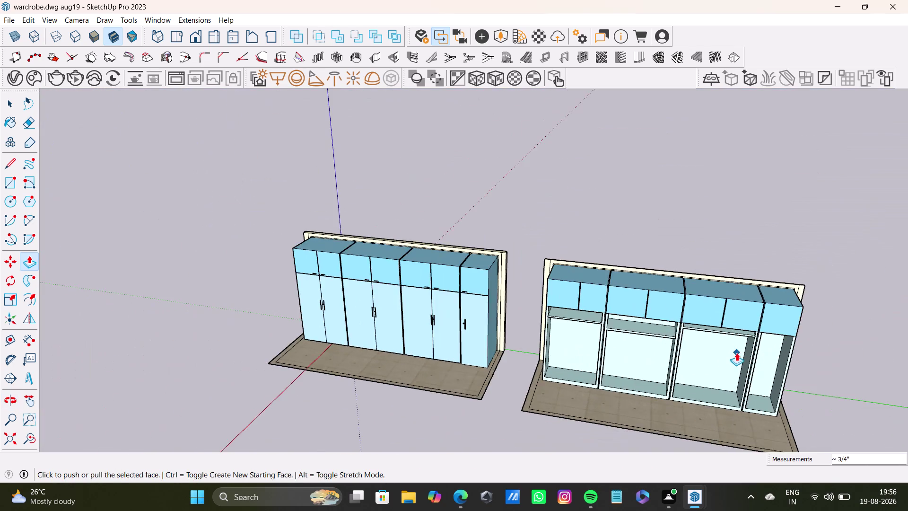
middle_drag(737, 353, 735, 268)
scroll(up, 3)
scroll(down, 3)
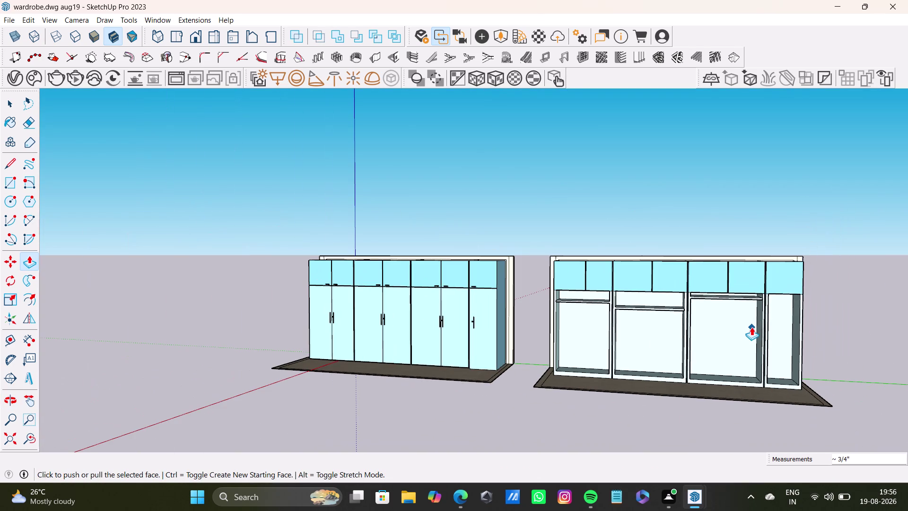
Undo about ten shelf additions so the open carcass compartments are empty, then zoom to check.
key(ctrl+z)
key(ctrl+z)
key(ctrl+z)
key(ctrl+z)
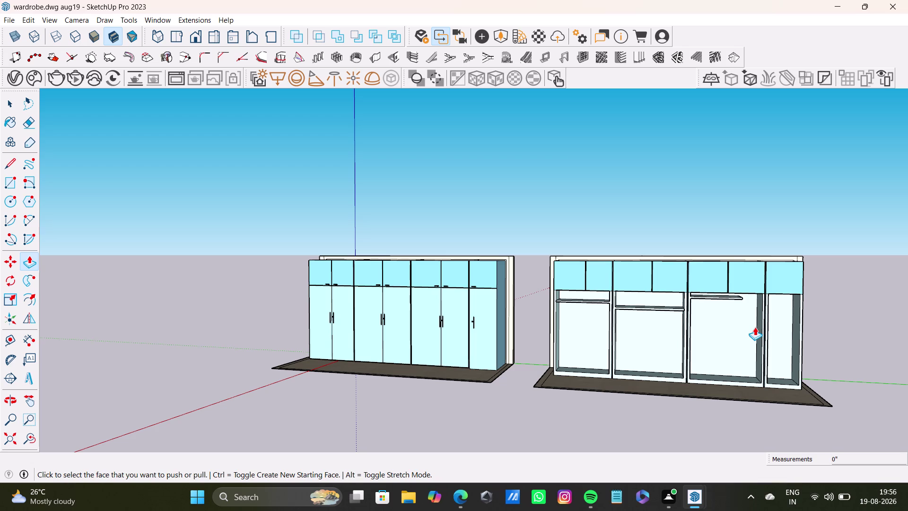
key(ctrl+z)
key(ctrl+z)
key(ctrl+z)
key(ctrl+z)
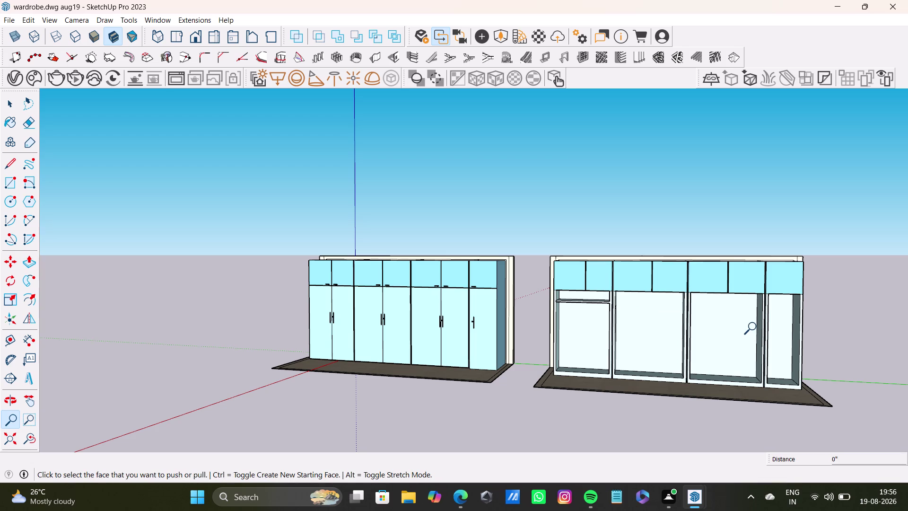
key(ctrl+z)
text(zz)
key(ctrl+z)
key(space)
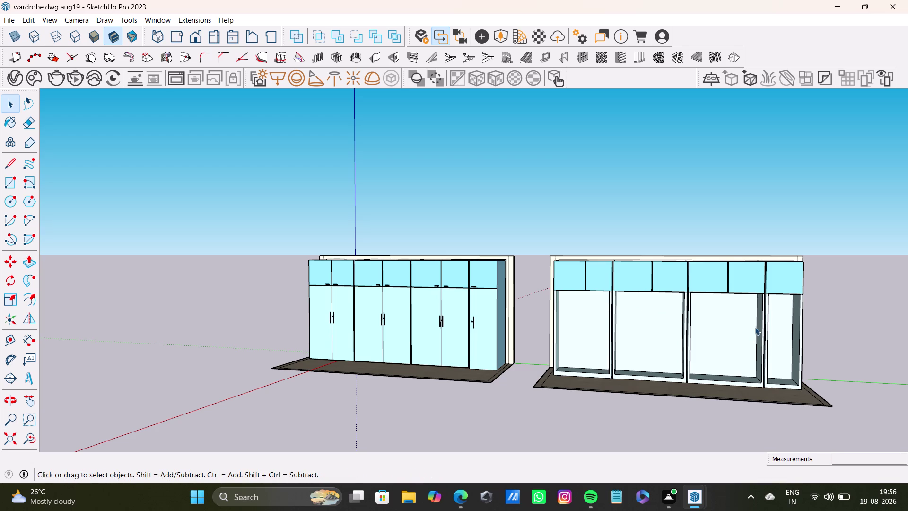
scroll(down, 3)
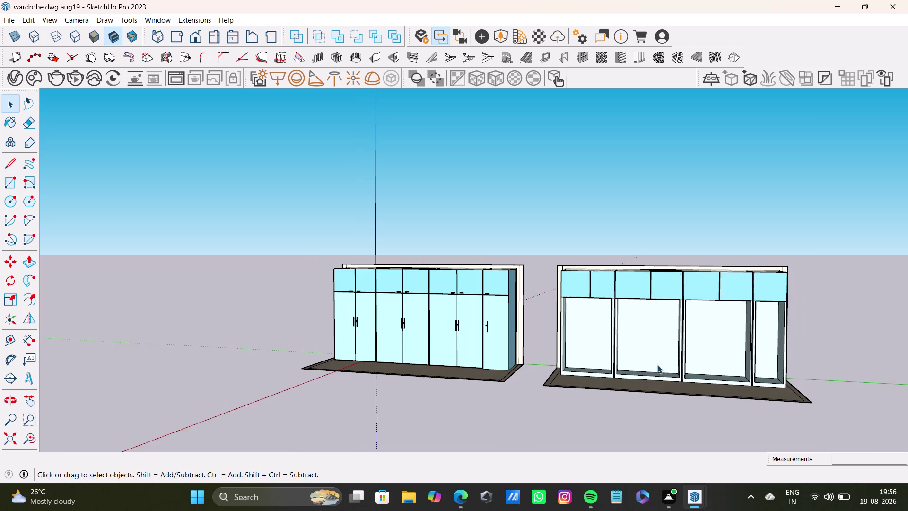
scroll(up, 3)
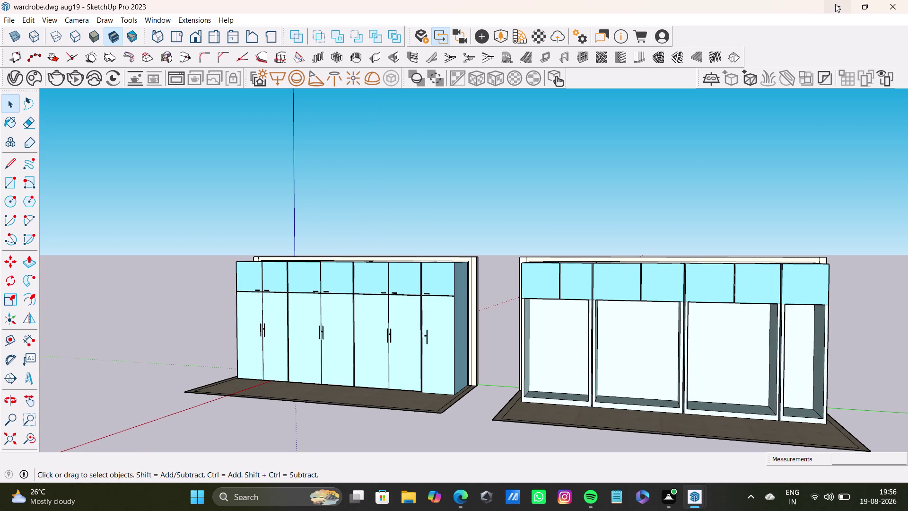